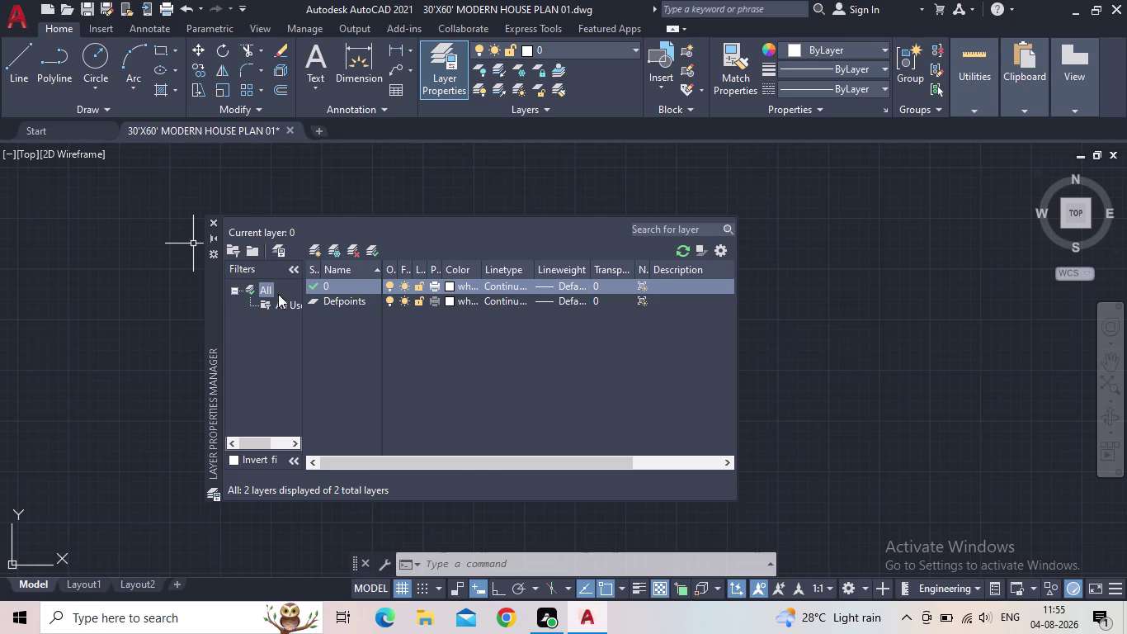
Create new layers named FLOOR and DIM.
click(312, 252)
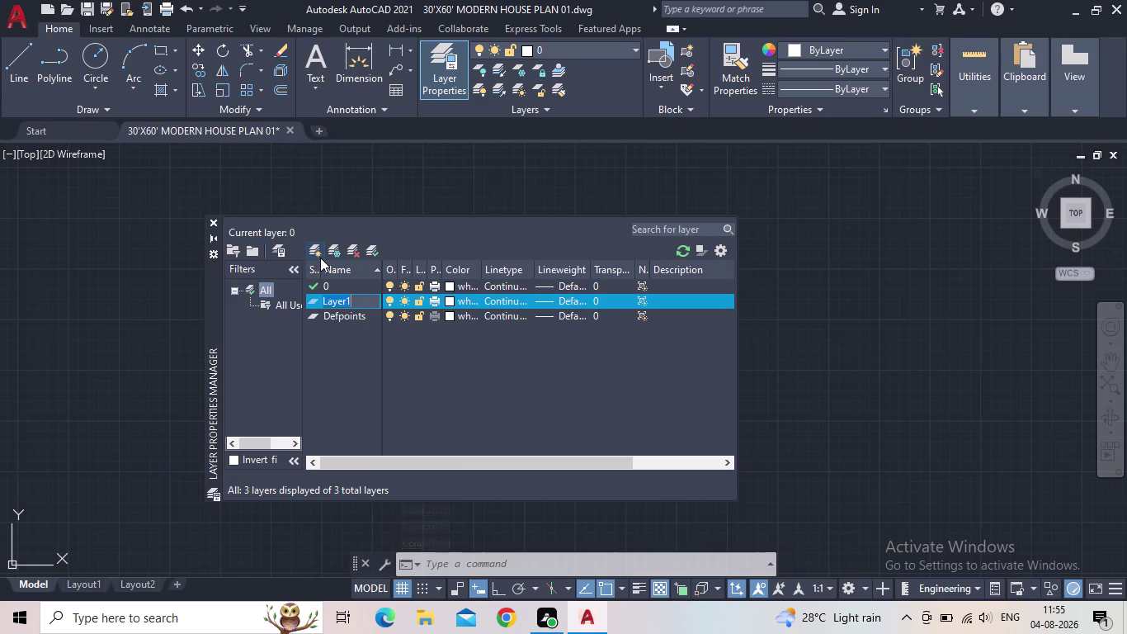
text(F)
text(LOOT)
key(BackSpace)
key(r)
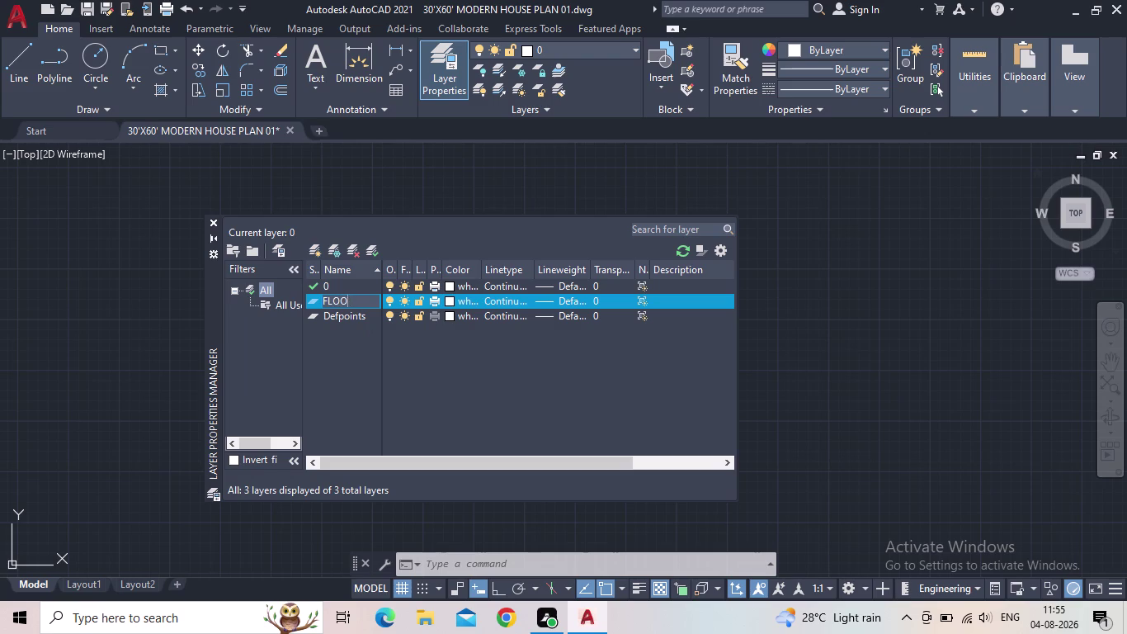
key(Return)
scroll(up, 3)
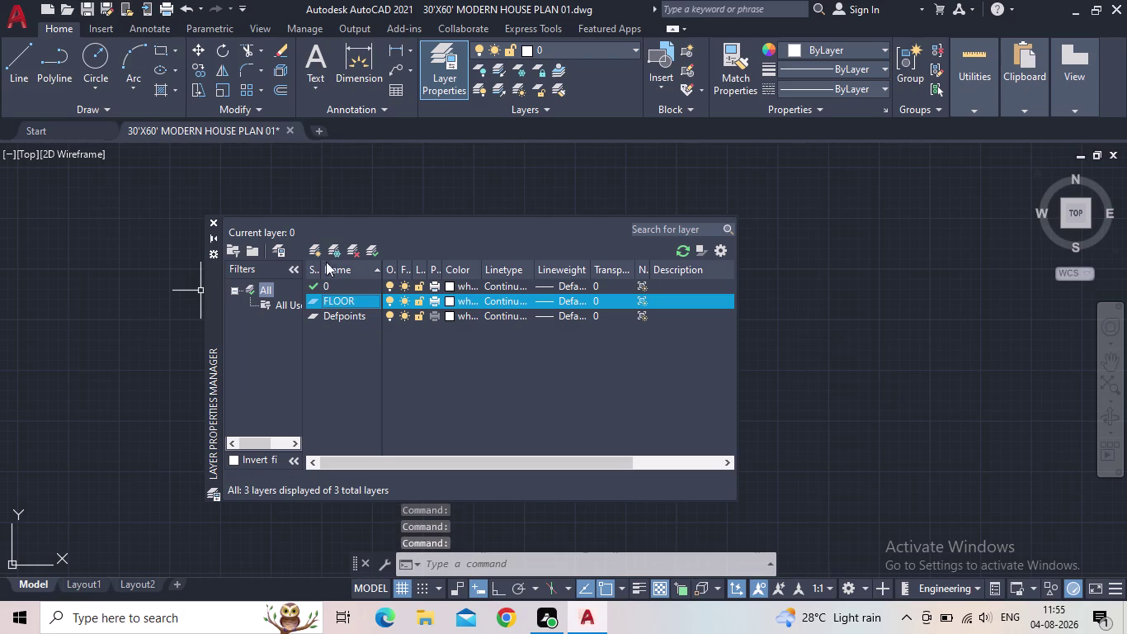
click(319, 248)
text(DIM)
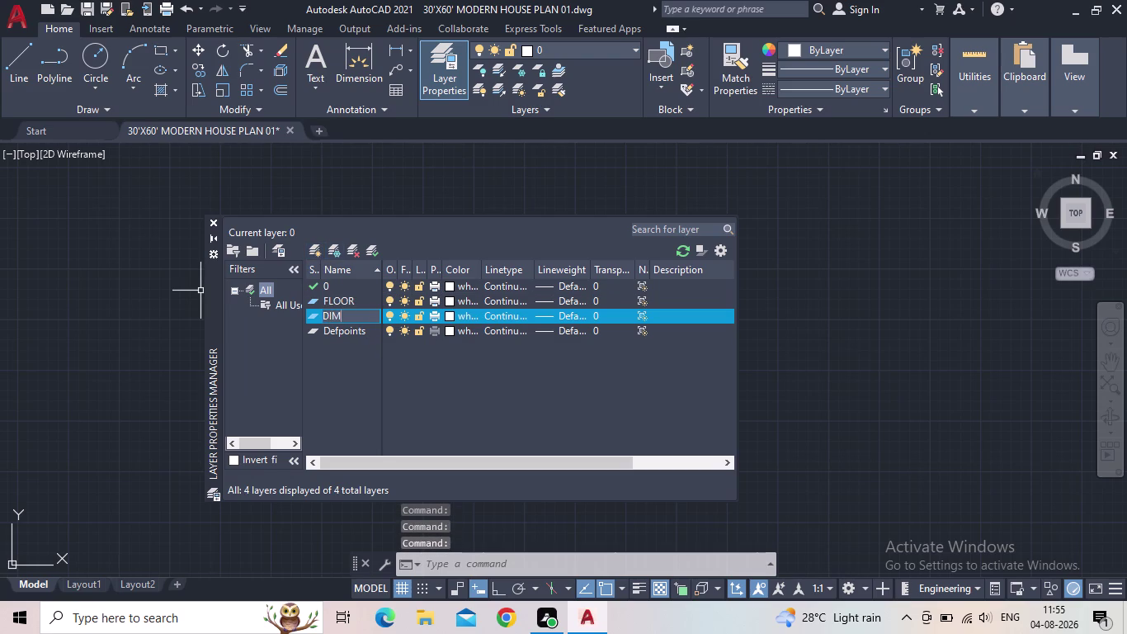
key(Return)
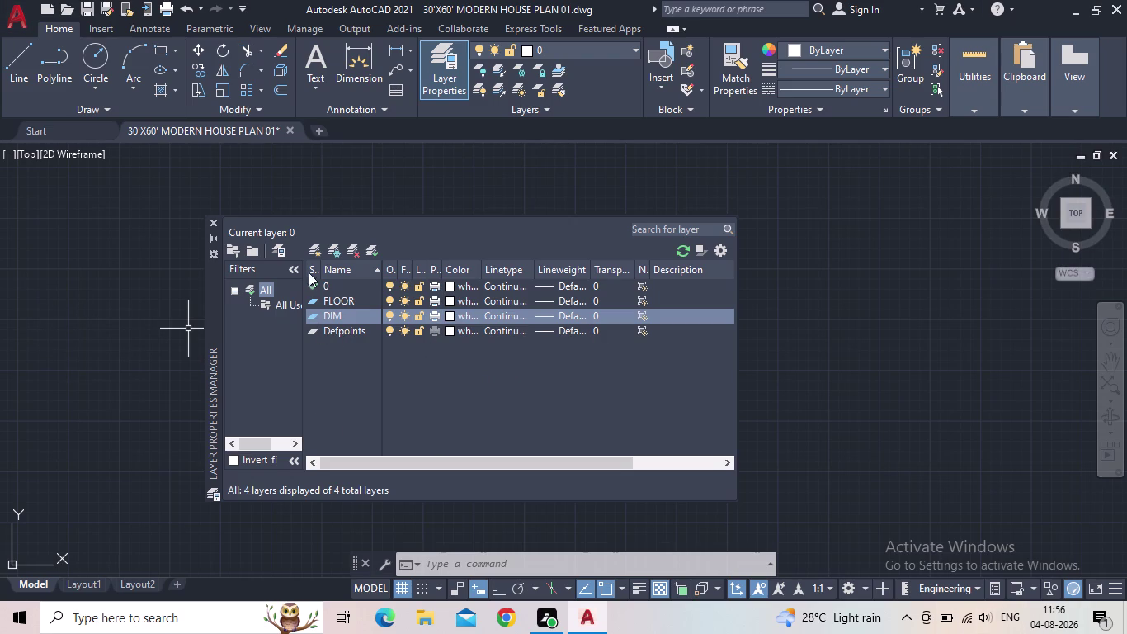
Add the DOOR and WINDOW layers.
click(311, 244)
text(D)
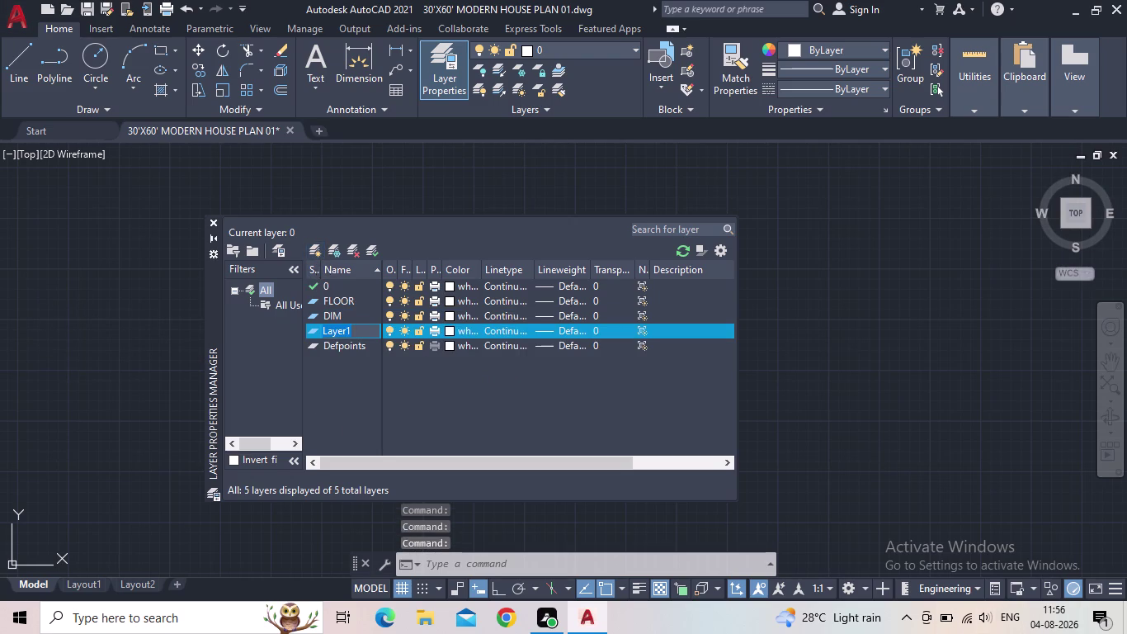
text(OOR)
key(Return)
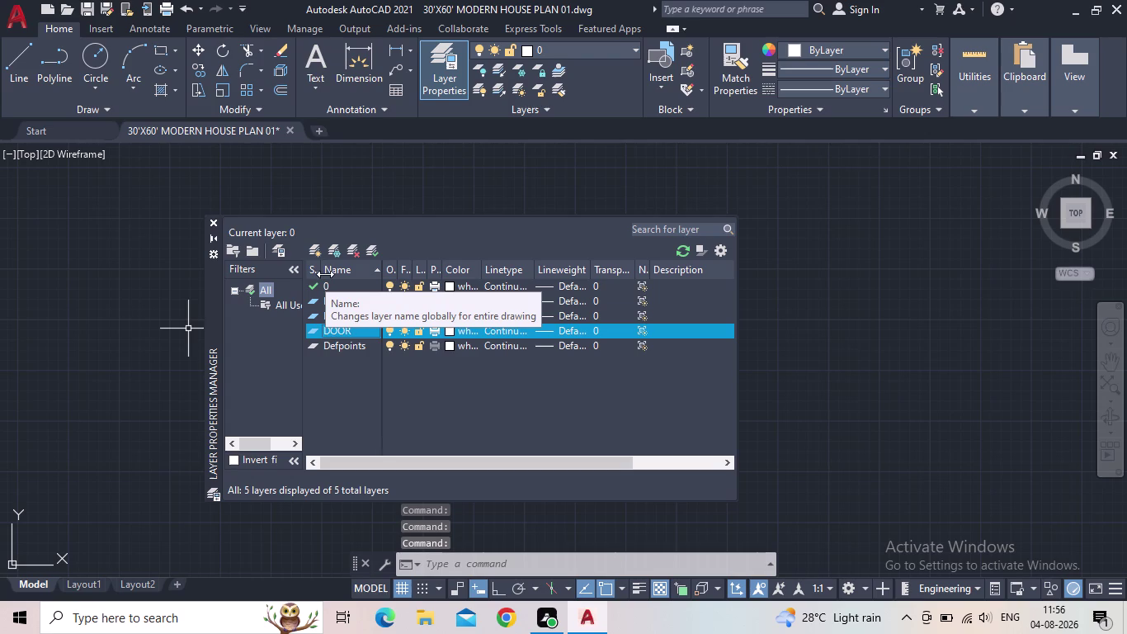
click(316, 254)
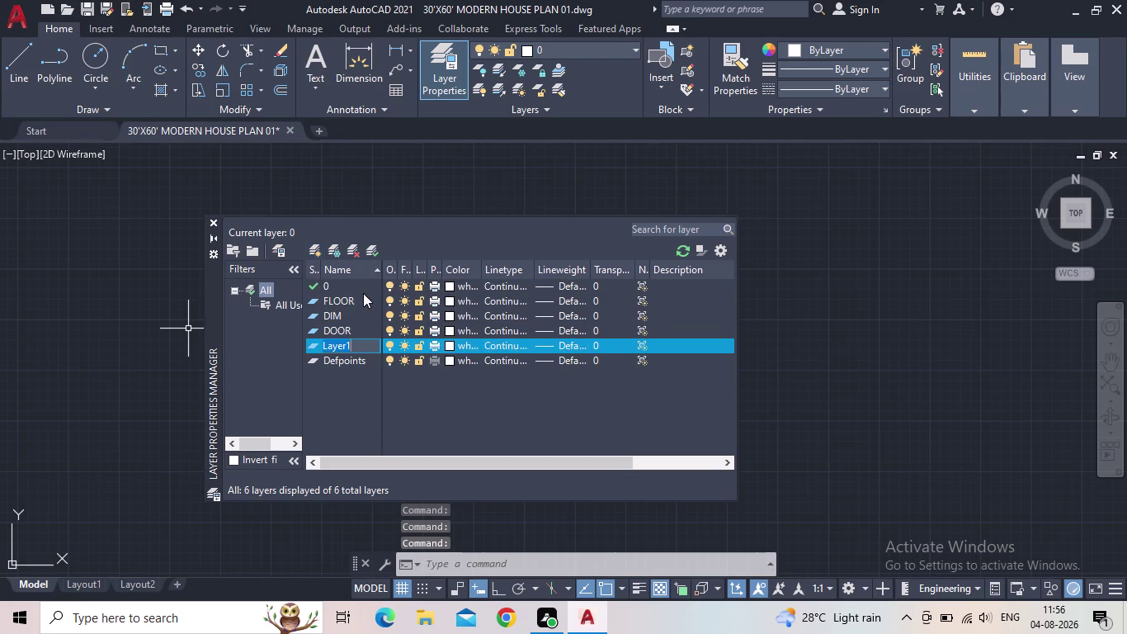
text(WI)
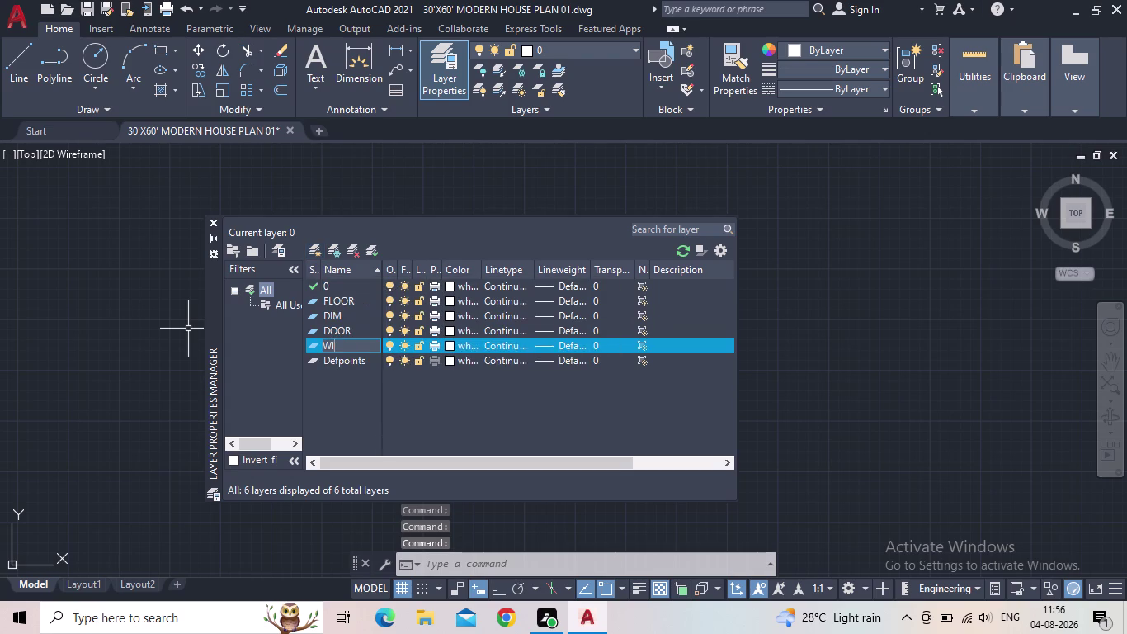
text(NDOW)
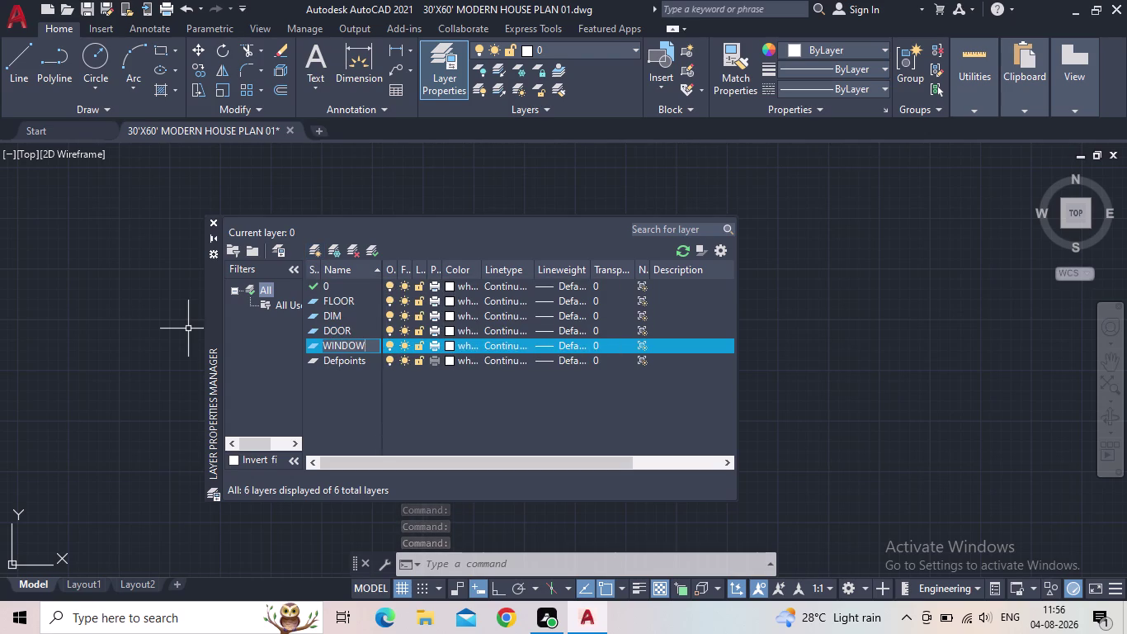
key(Return)
Add the FURNITURES and CAR layers.
click(317, 251)
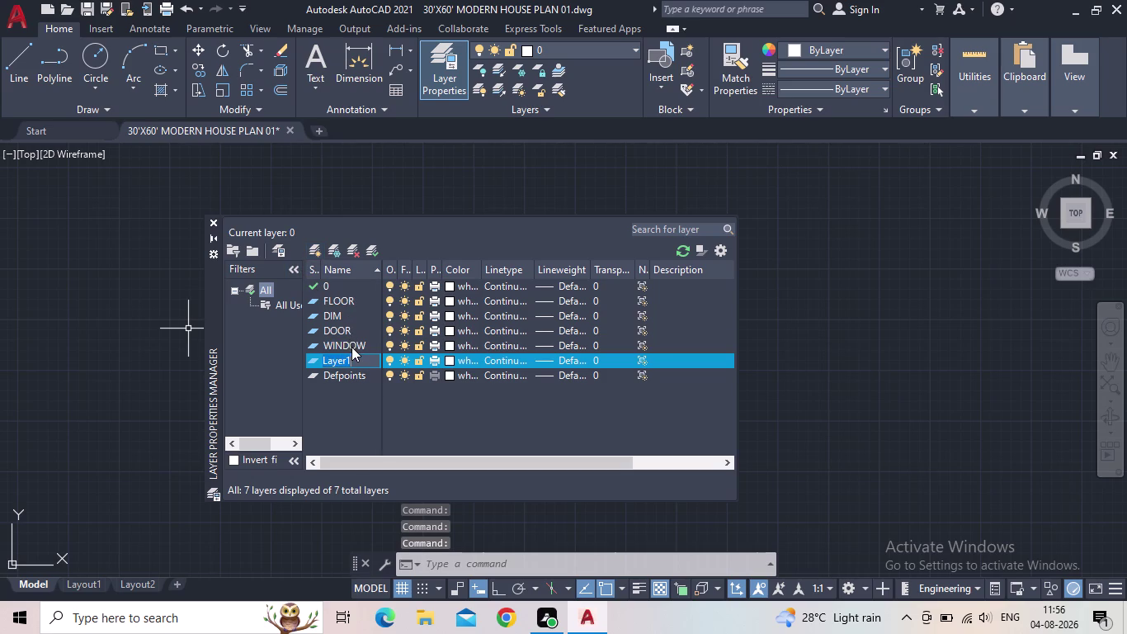
text(FUR)
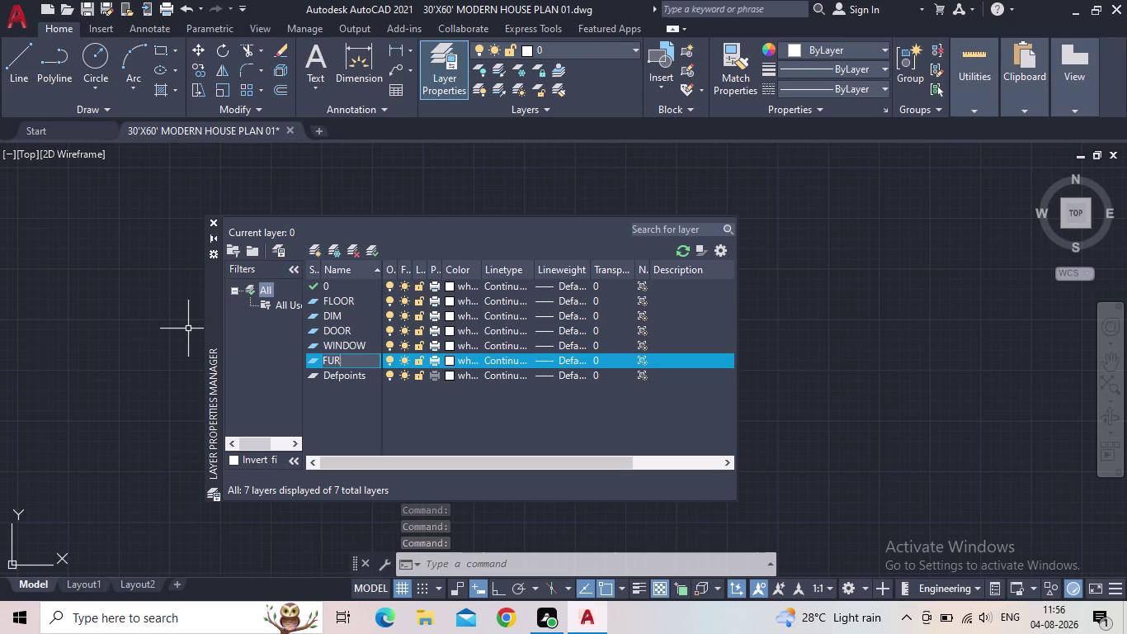
text(NITURES)
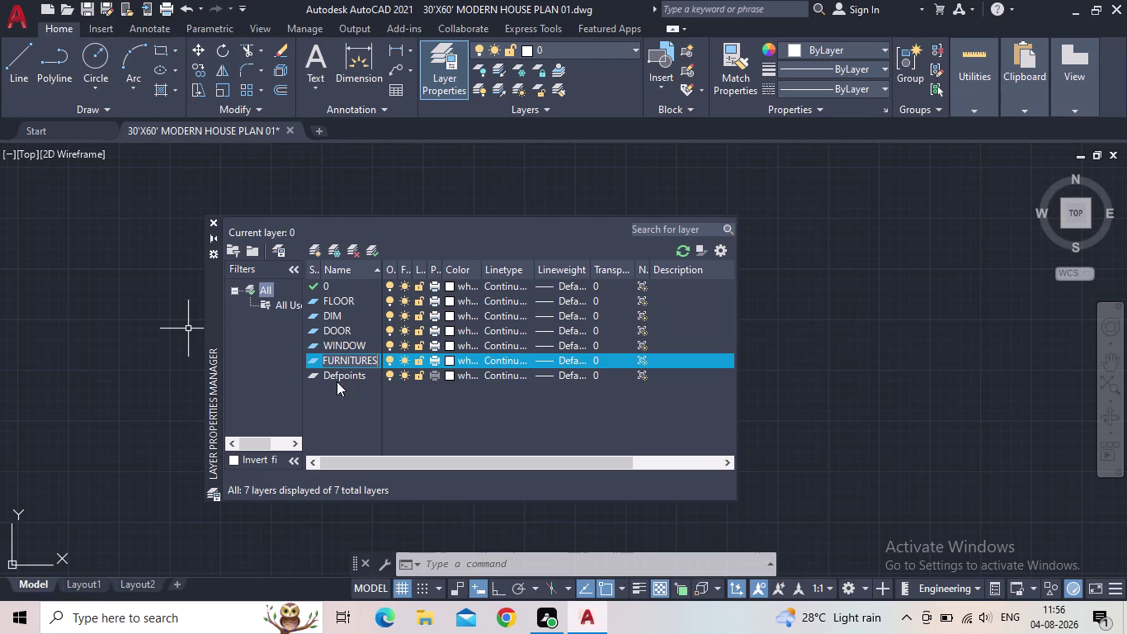
key(Return)
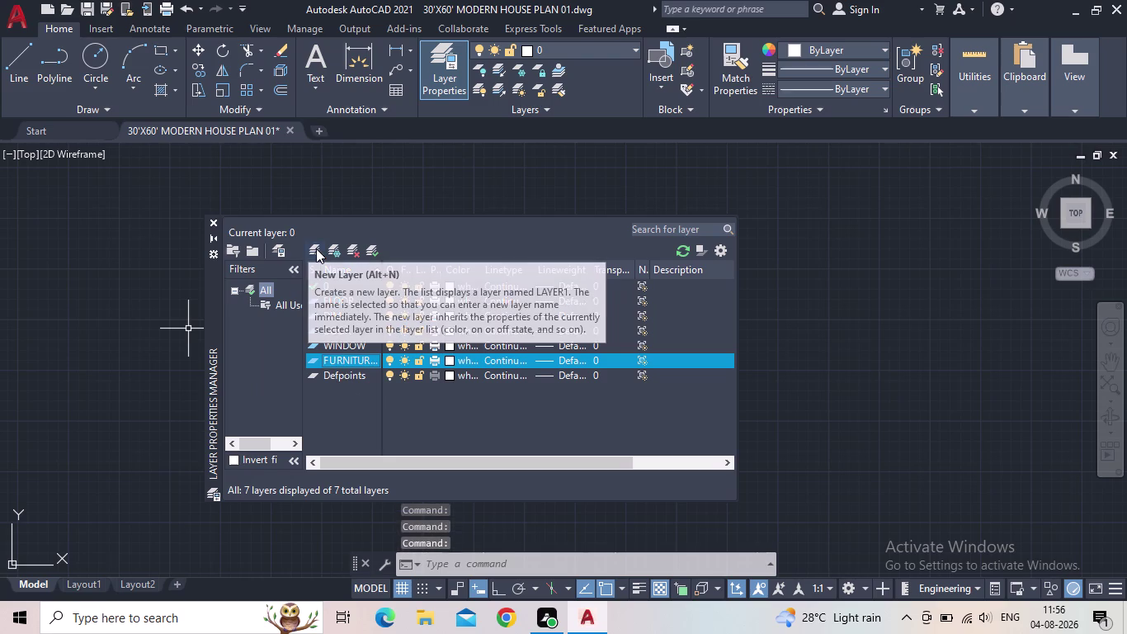
click(316, 248)
text(CAR)
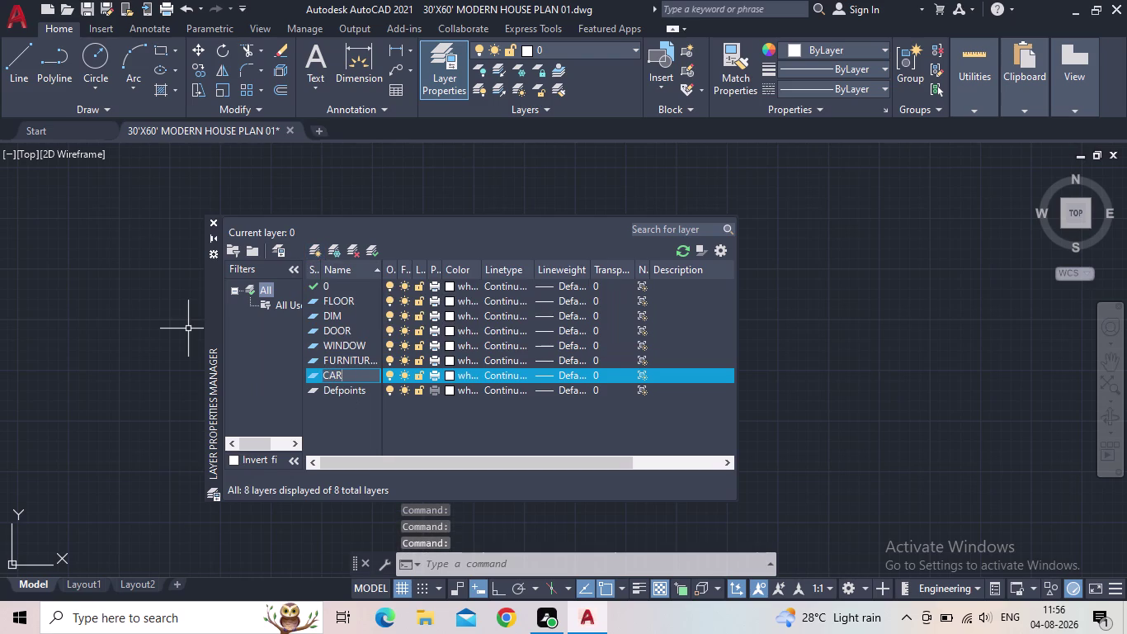
key(Return)
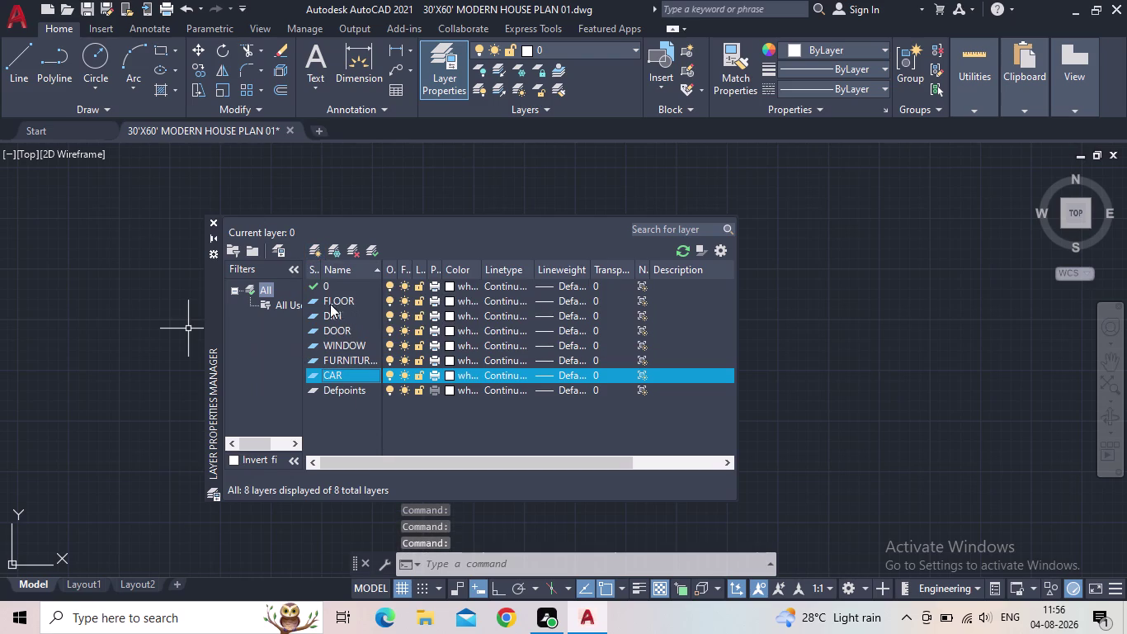
Colour the DIM layer cyan, DOOR green and WINDOW magenta.
click(452, 315)
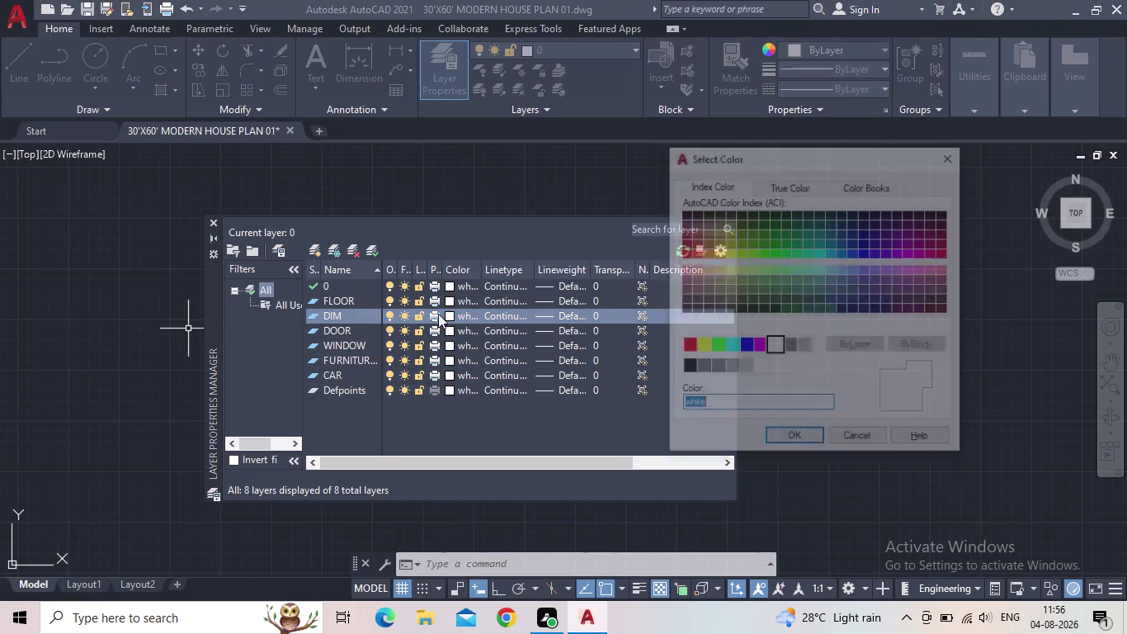
click(731, 346)
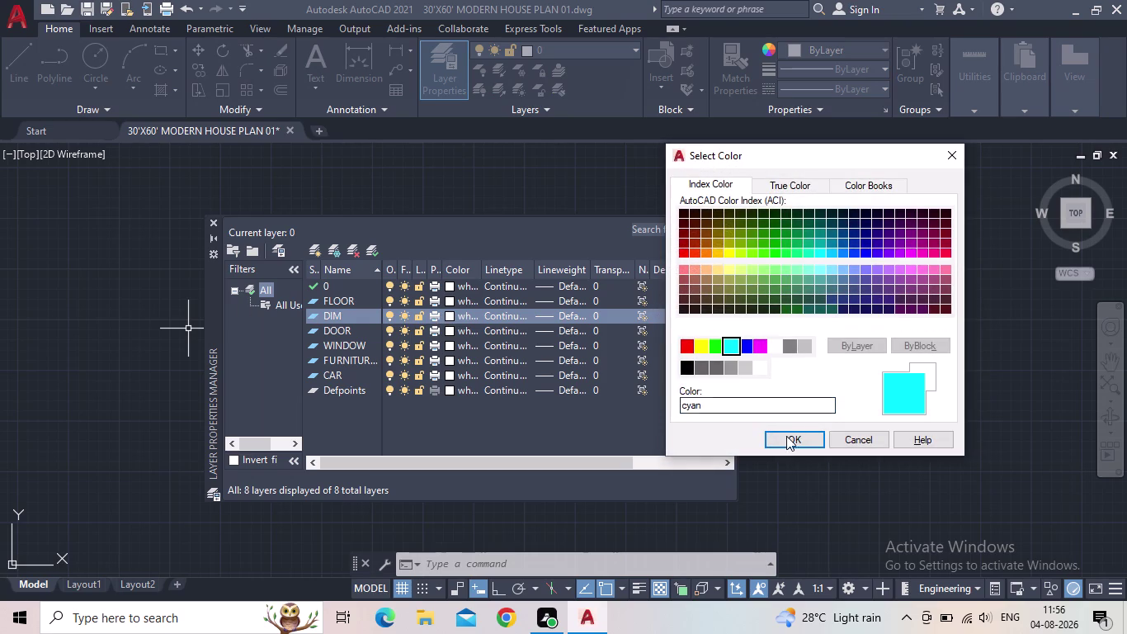
click(786, 438)
click(447, 330)
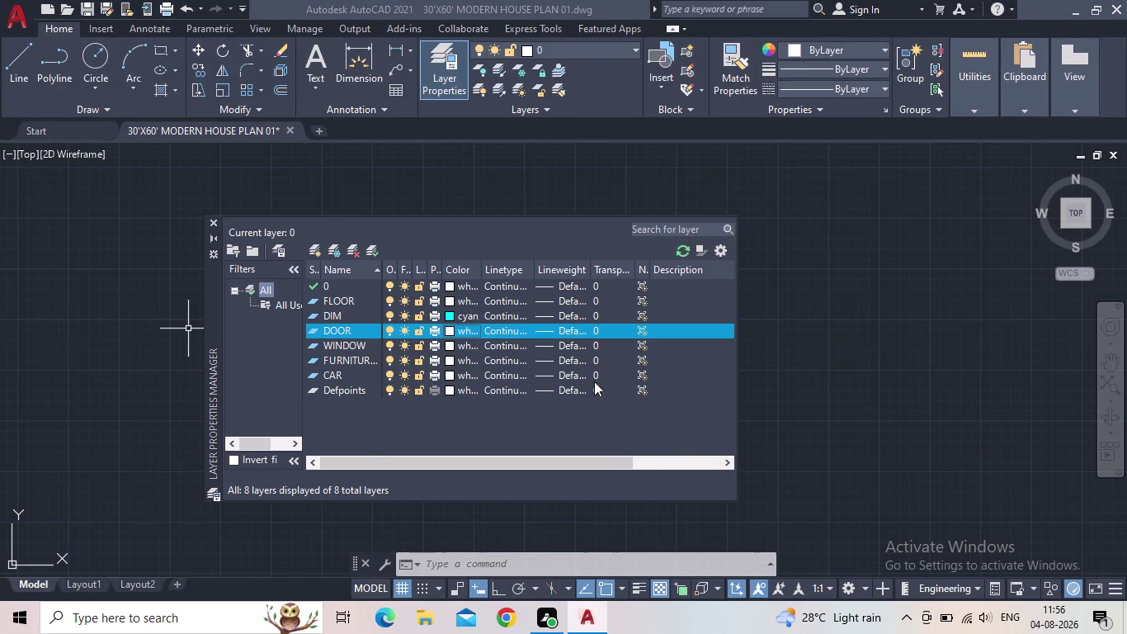
click(716, 348)
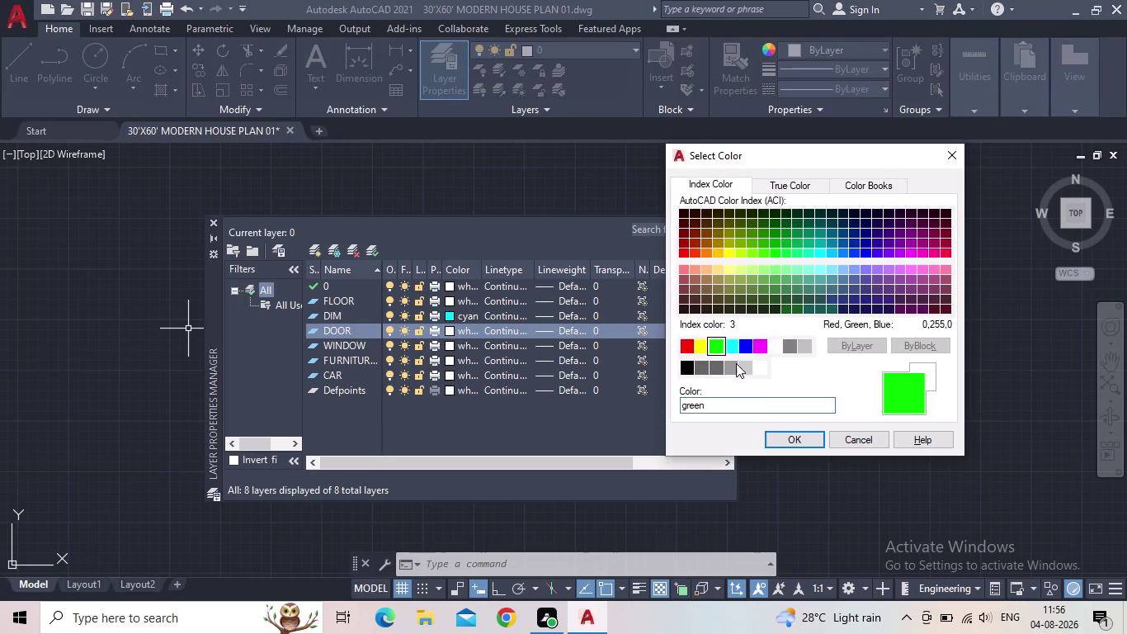
click(787, 430)
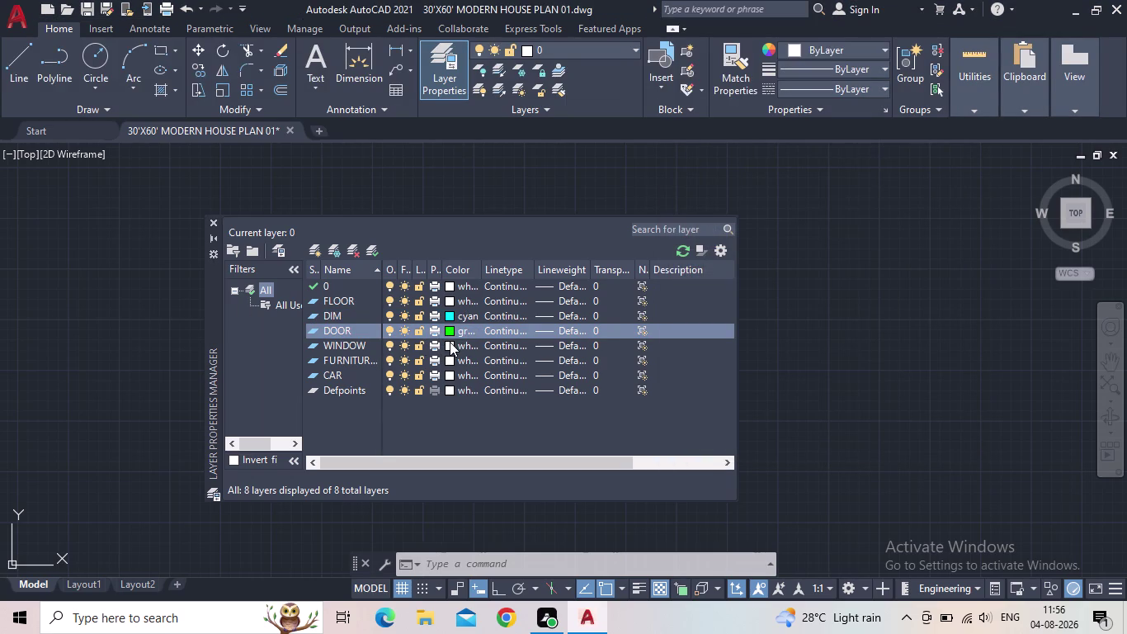
click(450, 342)
click(759, 346)
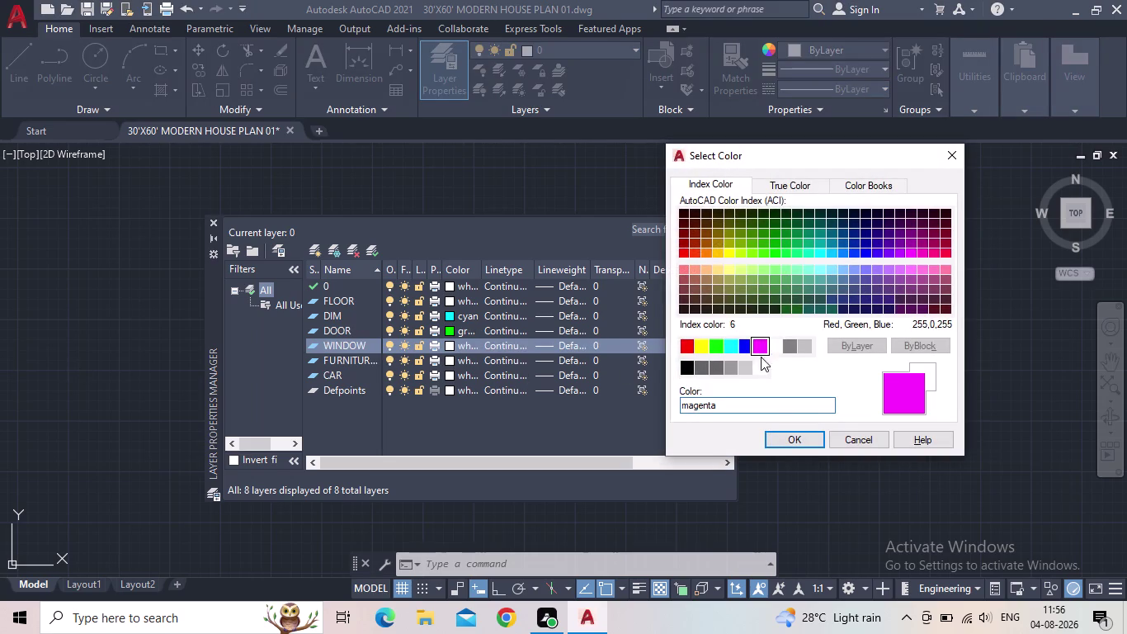
click(786, 436)
Colour FURNITURES orange (30) and CAR yellow-green (60).
click(450, 357)
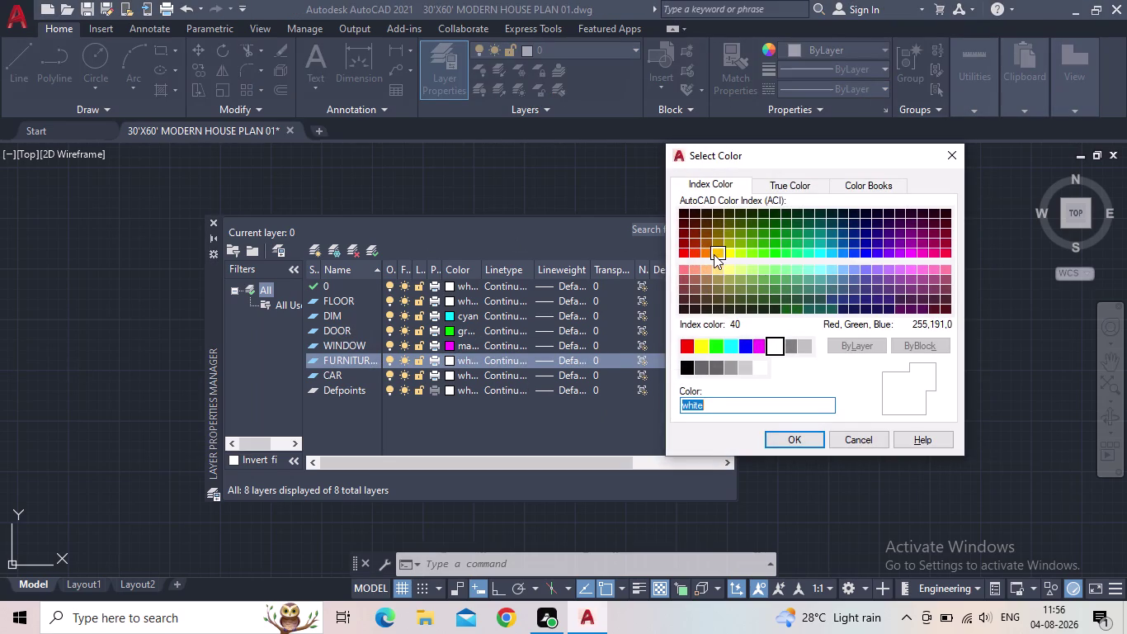
click(706, 252)
click(784, 437)
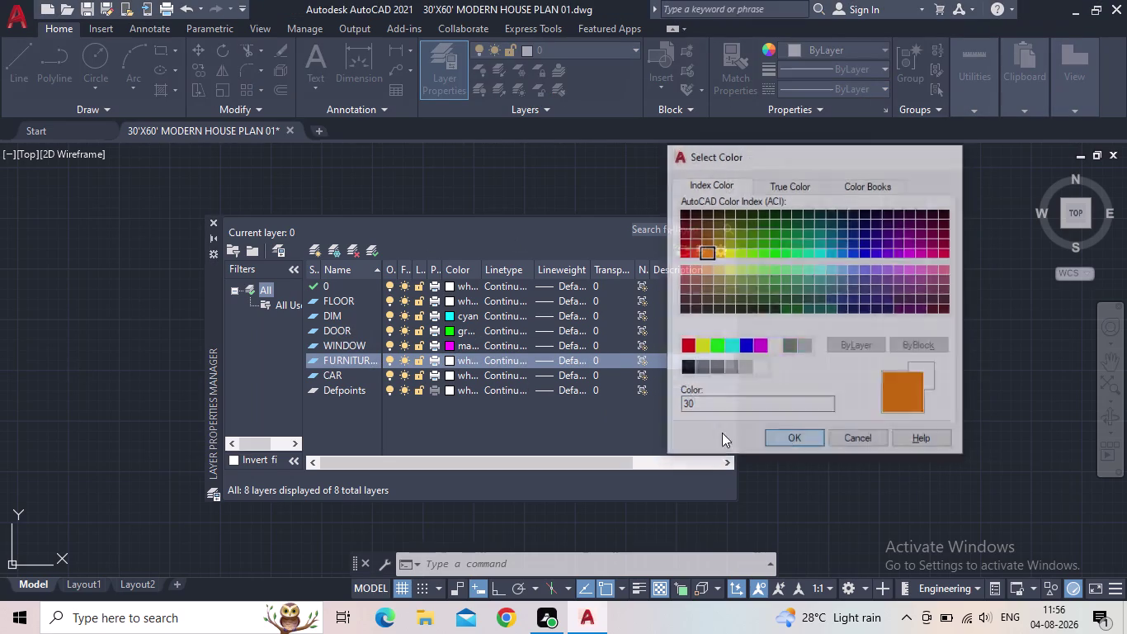
click(447, 372)
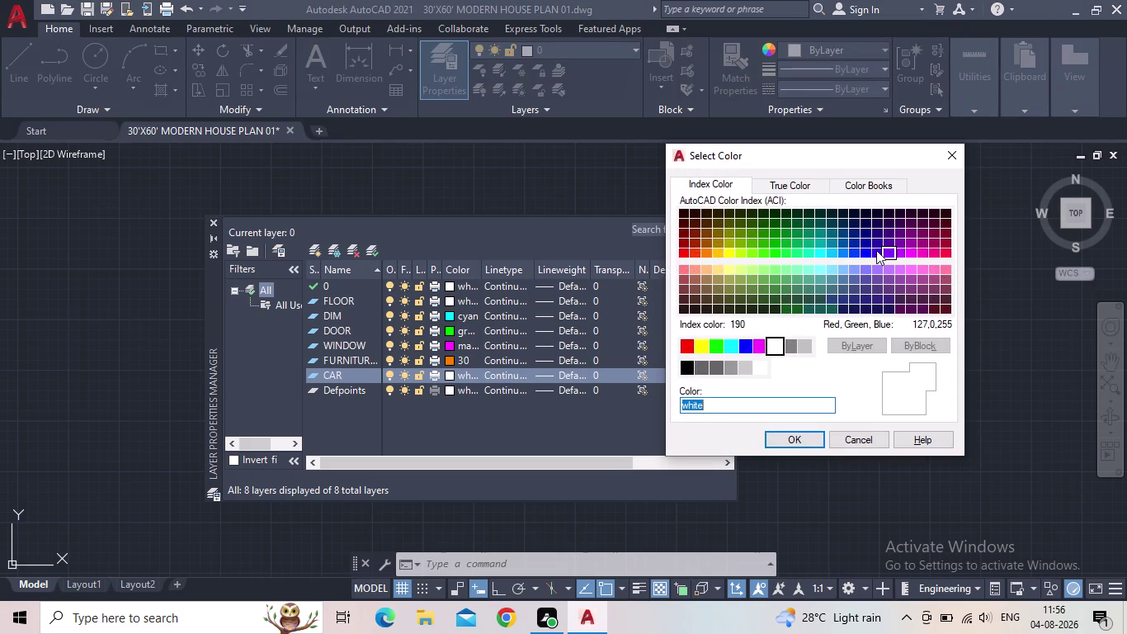
click(738, 250)
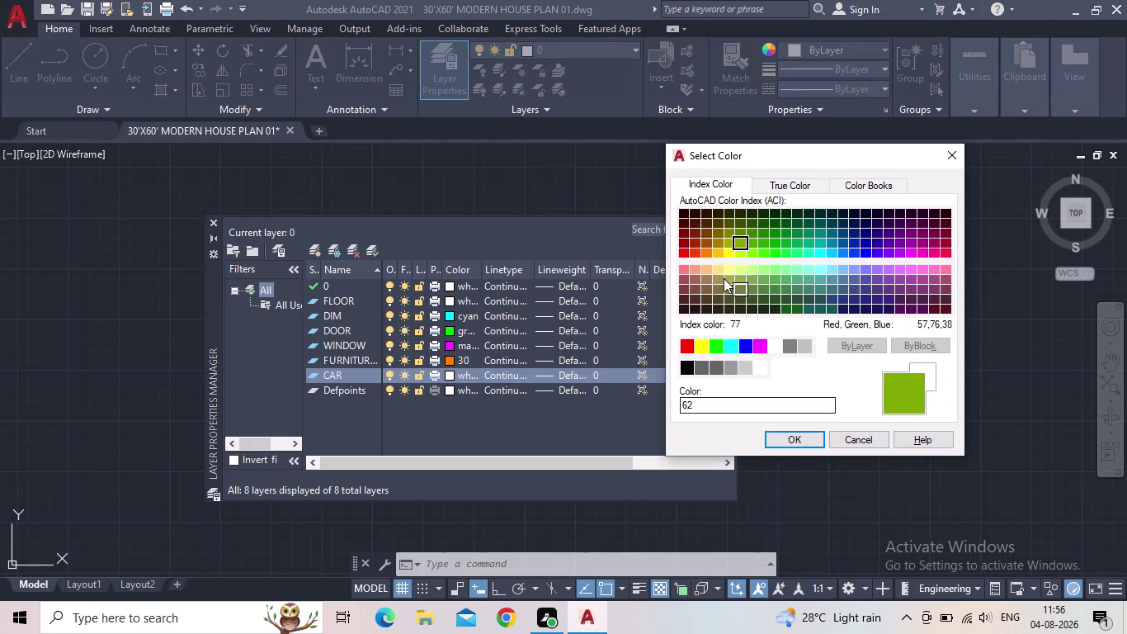
click(738, 253)
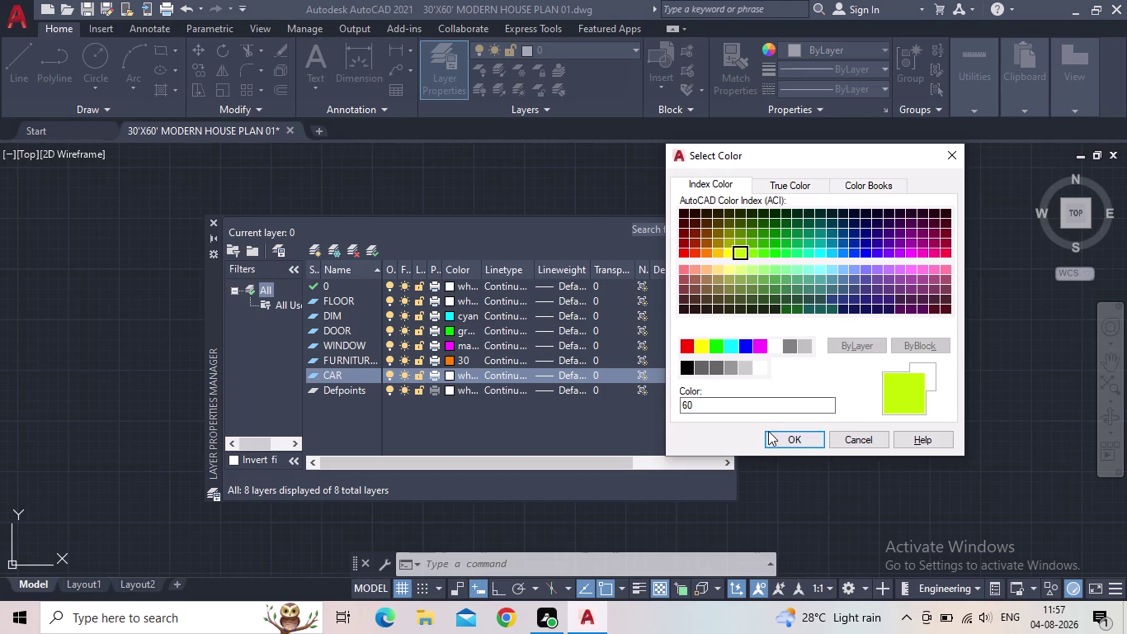
click(780, 438)
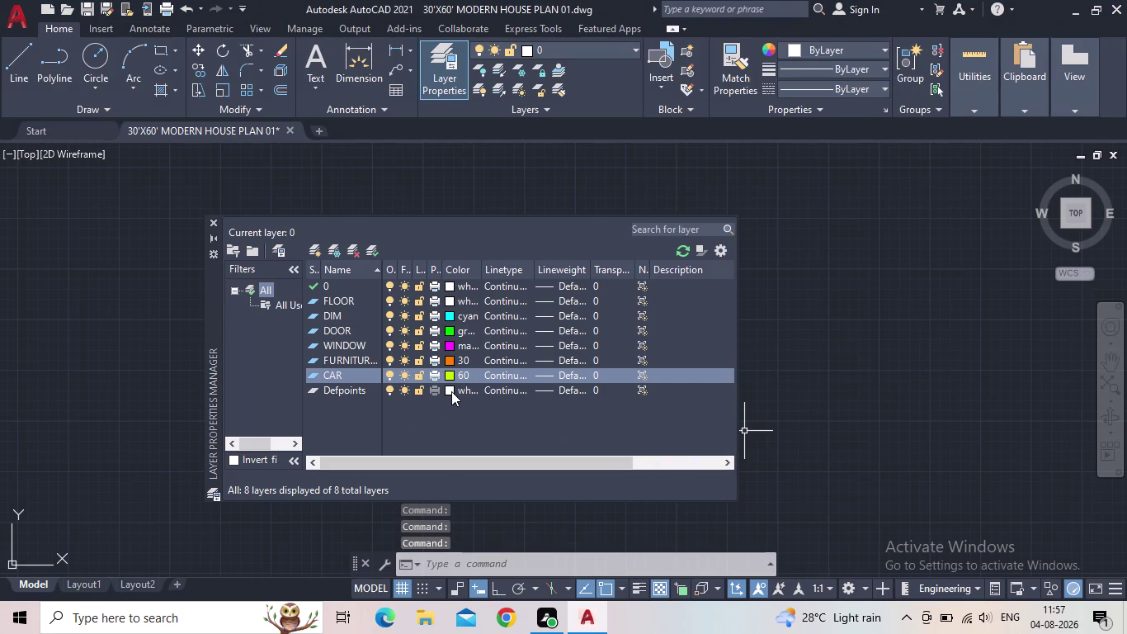
Make FLOOR the current layer.
click(309, 301)
click(314, 299)
double_click(311, 301)
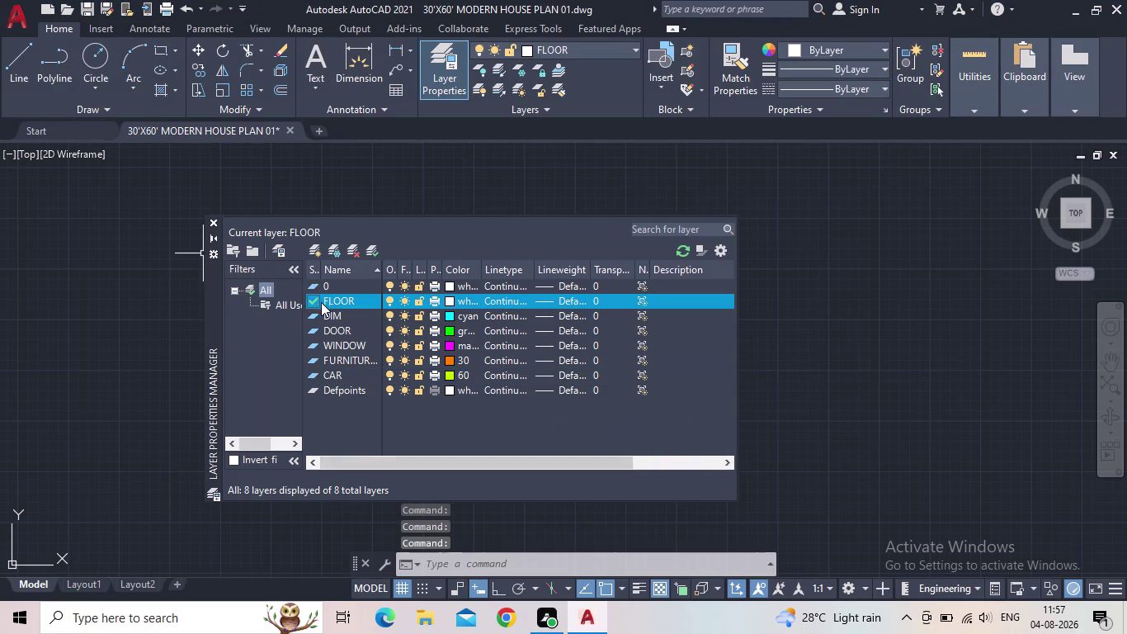
Close the layer manager, check the layer list and clear the selection.
click(211, 222)
scroll(down, 3)
drag(609, 389, 560, 362)
click(345, 227)
click(556, 44)
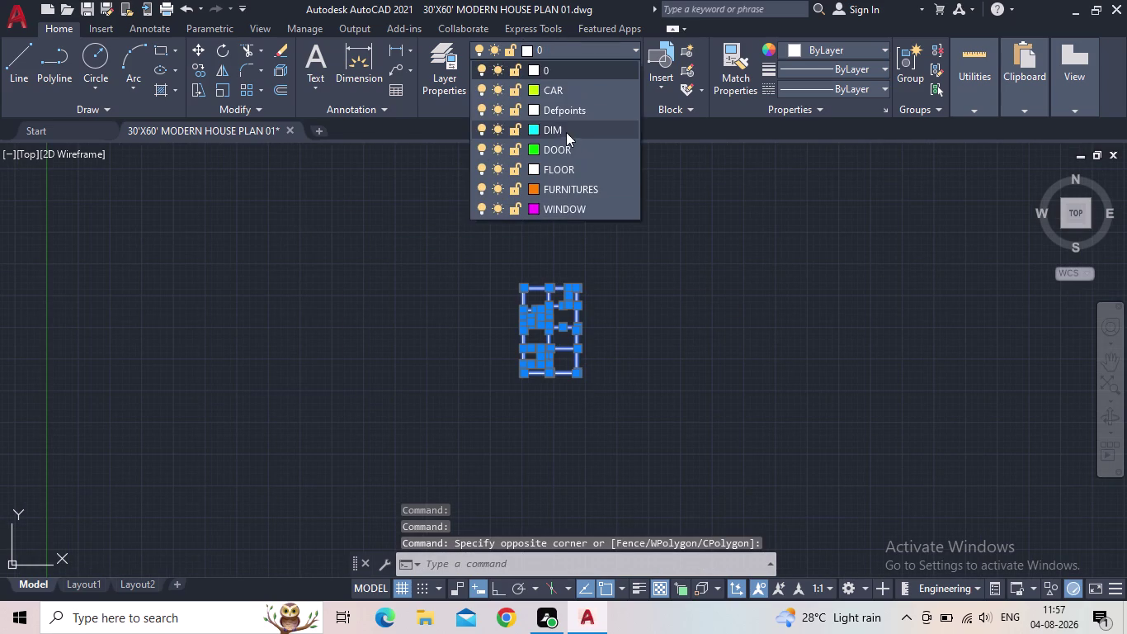
click(563, 168)
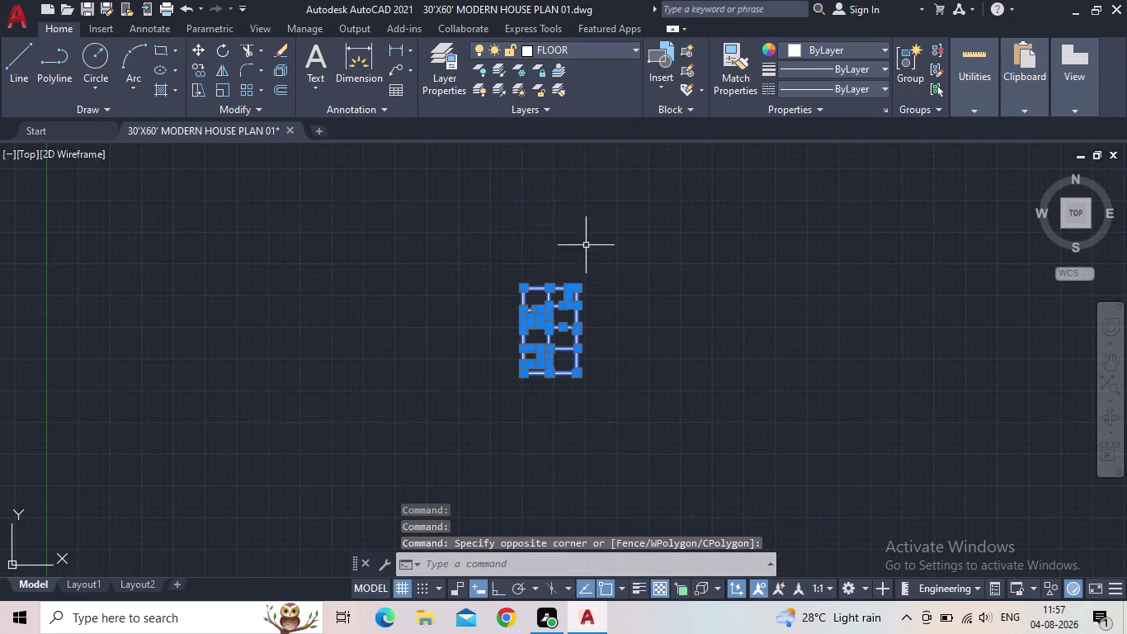
key(Escape)
Zoom in and pan so the enlarged house plan is centered.
scroll(up, 3)
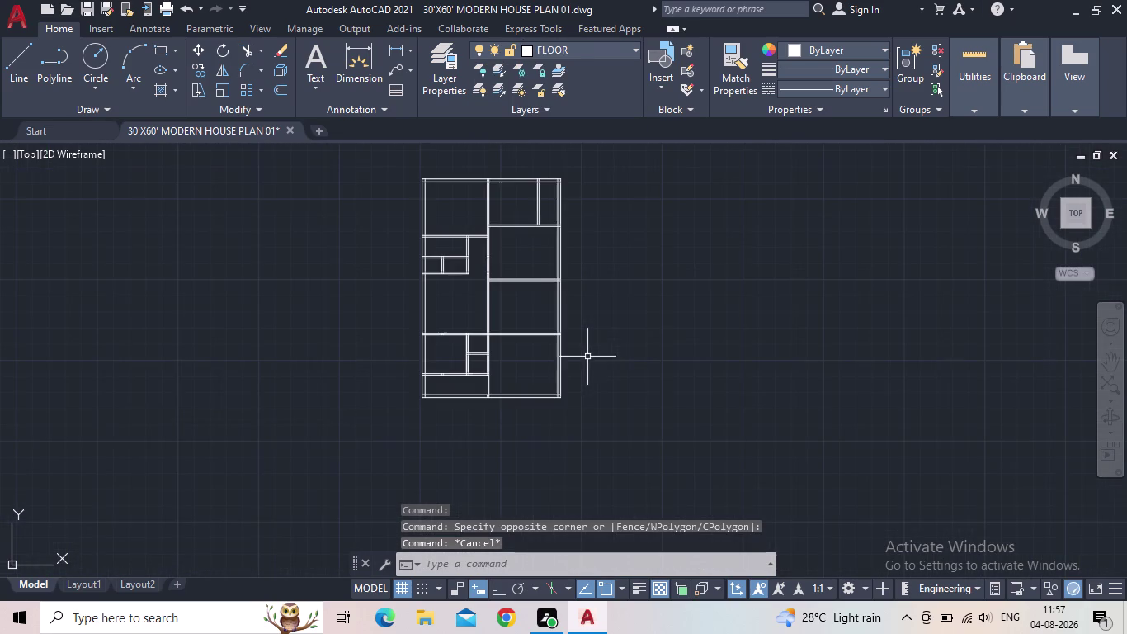
middle_drag(649, 324, 588, 340)
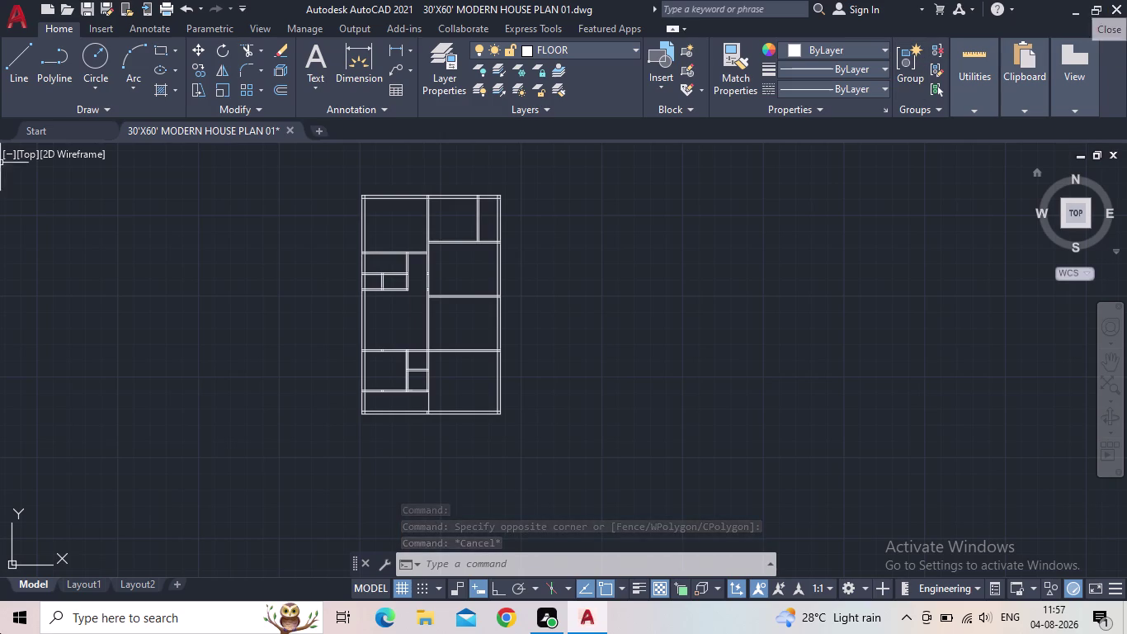
middle_drag(499, 276, 500, 353)
scroll(up, 3)
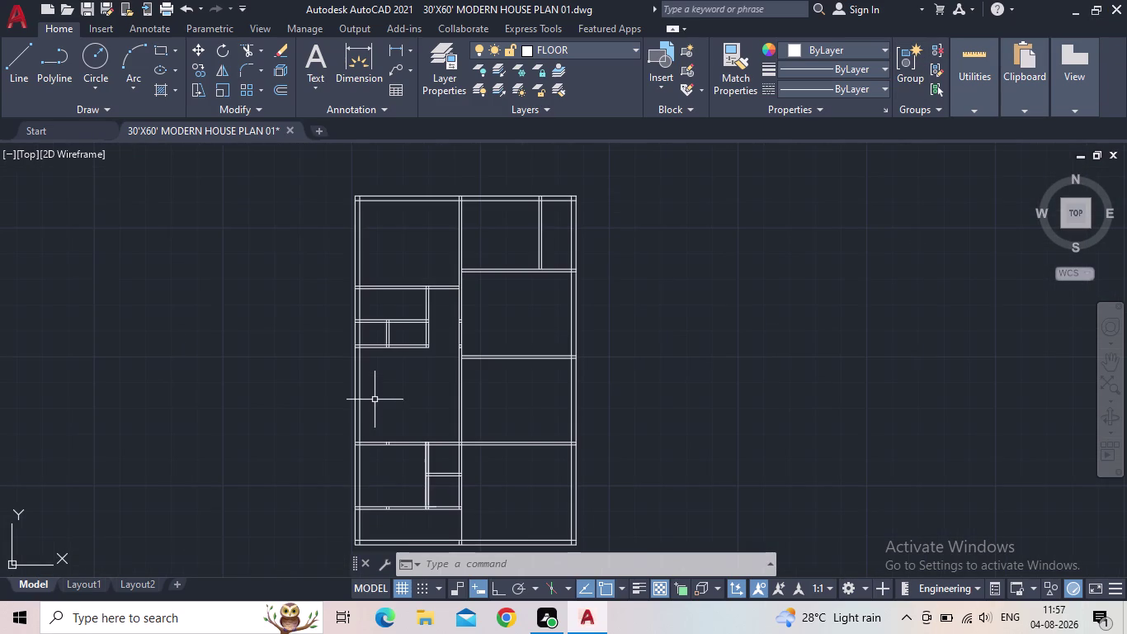
middle_drag(390, 391, 449, 391)
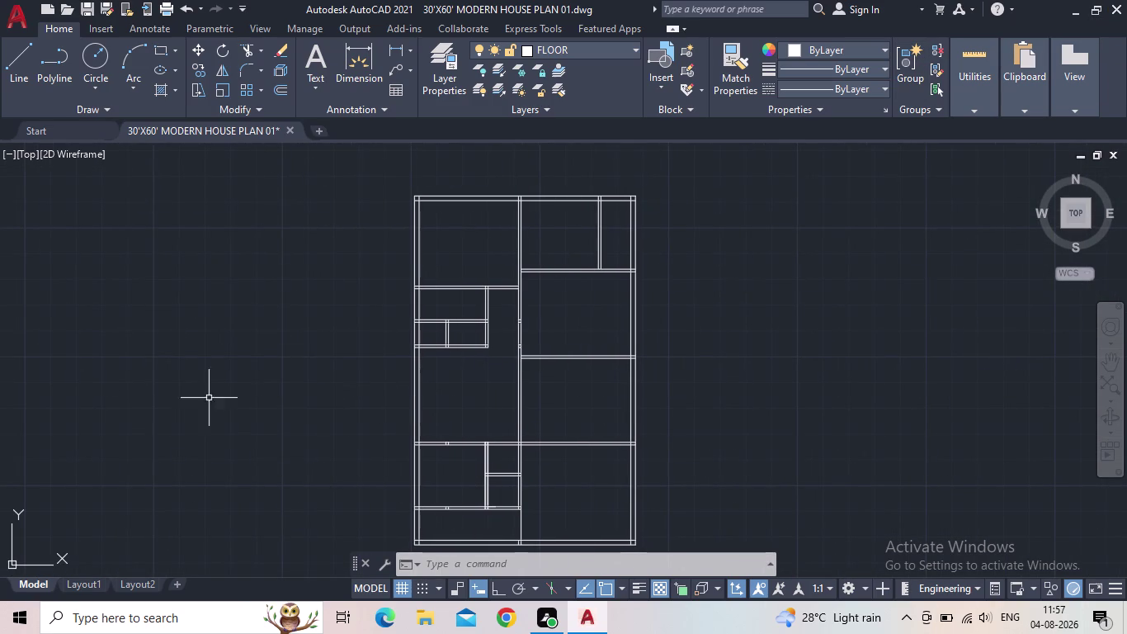
Draw a 5" by 3' door rectangle left of the plan using REC dimensions.
key(r)
key(e)
key(c)
key(space)
click(249, 347)
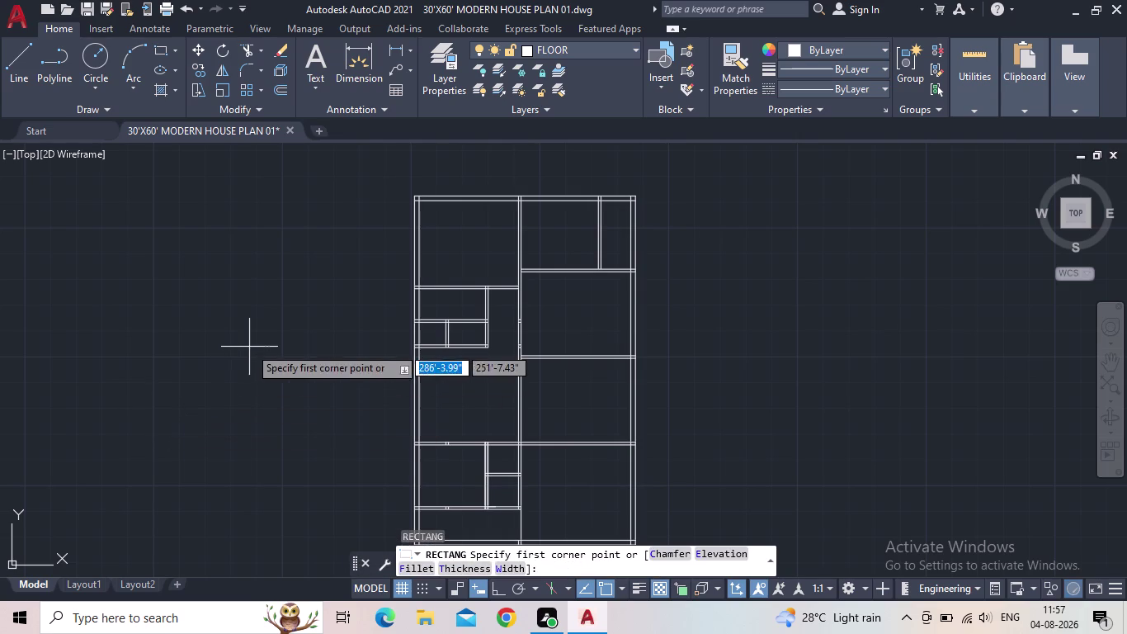
key(d)
key(Return)
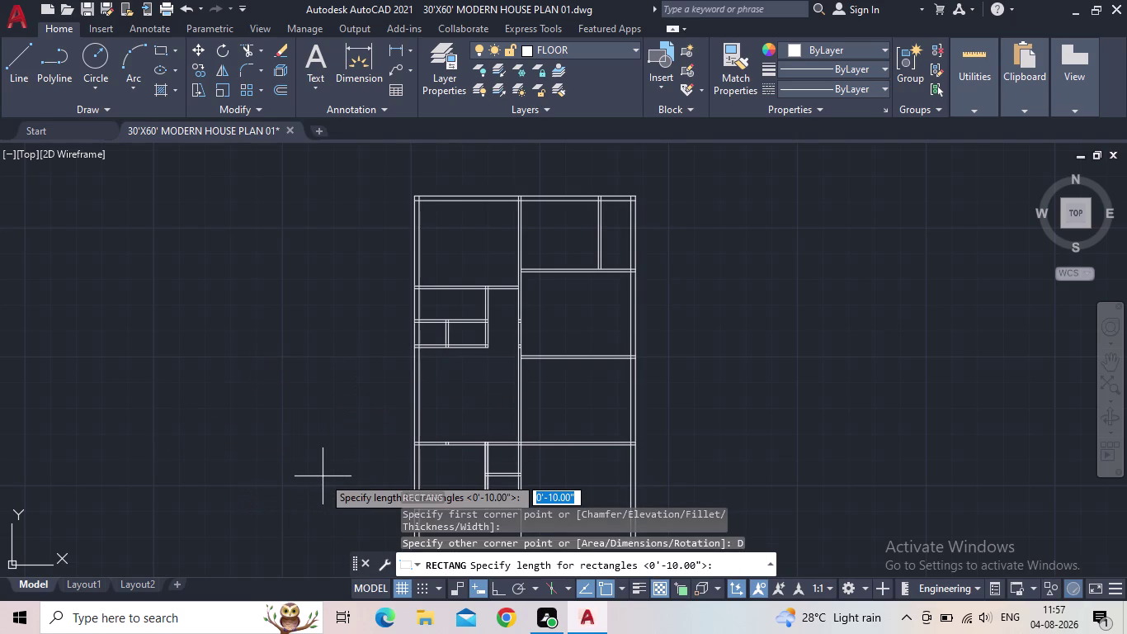
text(5")
key(Return)
text(3)
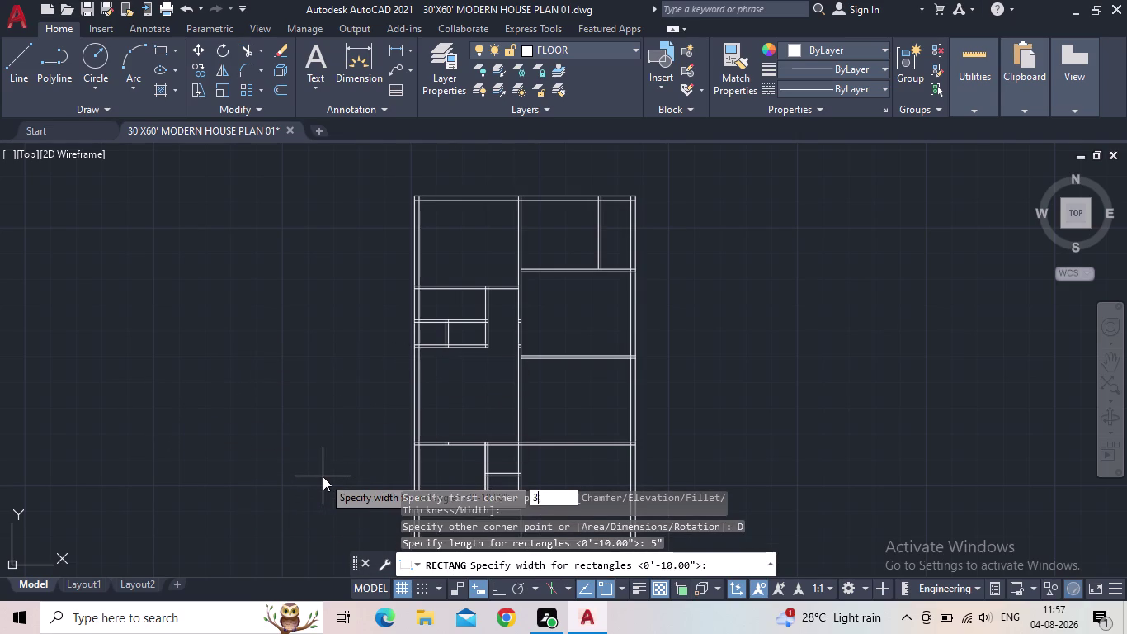
text(')
key(Return)
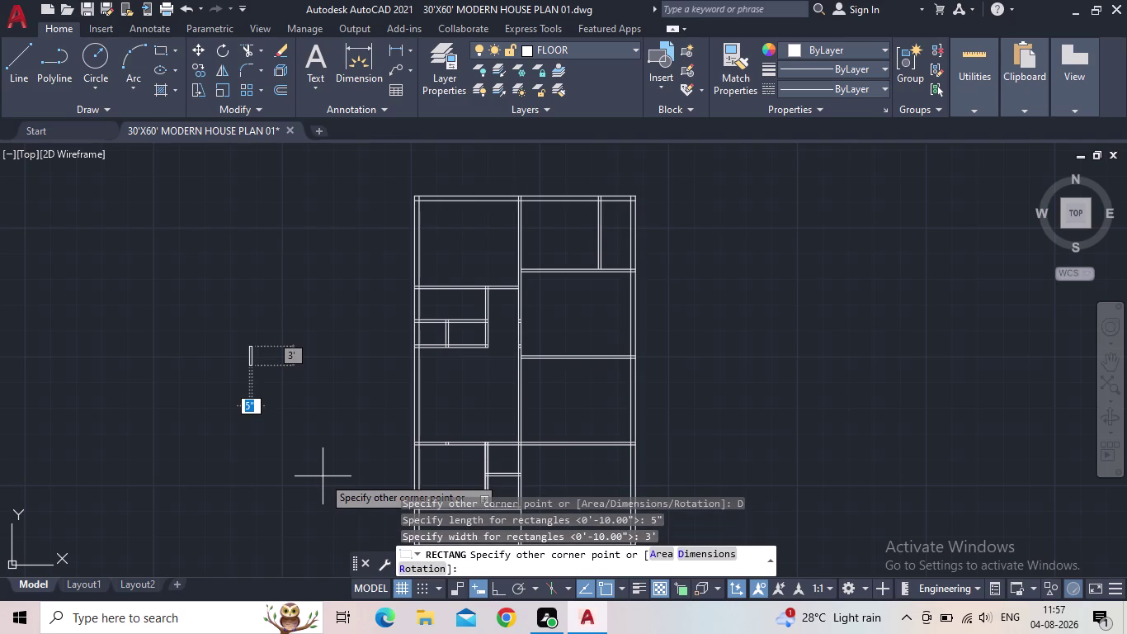
click(323, 476)
Zoom in and select the new door rectangle.
scroll(up, 3)
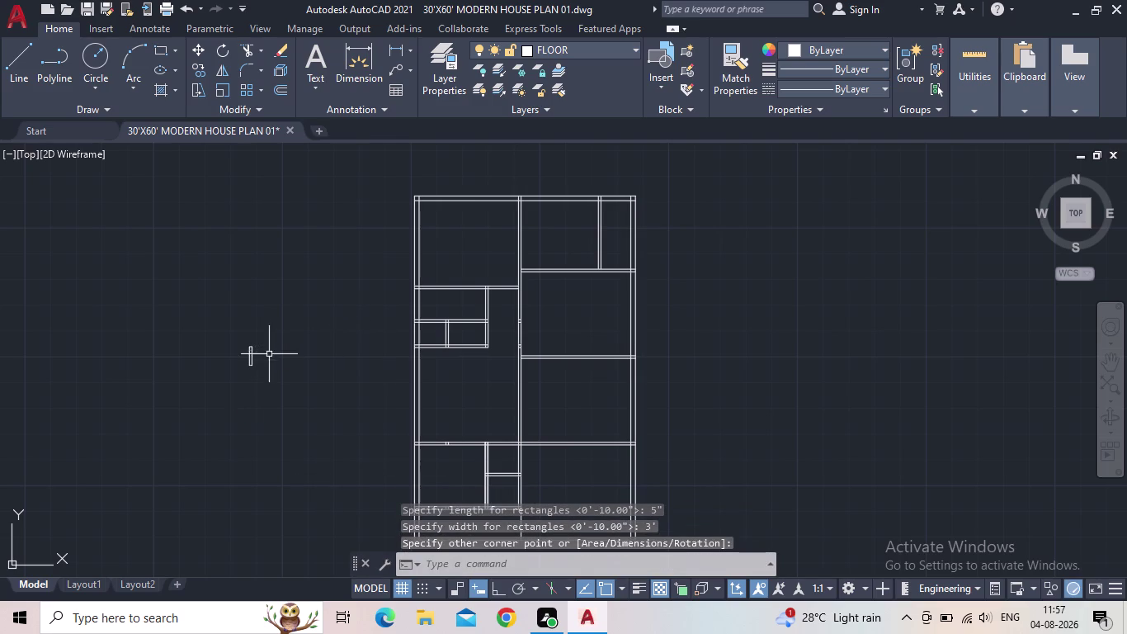
scroll(up, 3)
drag(287, 397, 254, 386)
click(114, 297)
Copy the door rectangle to a spot inside the floor plan.
key(c)
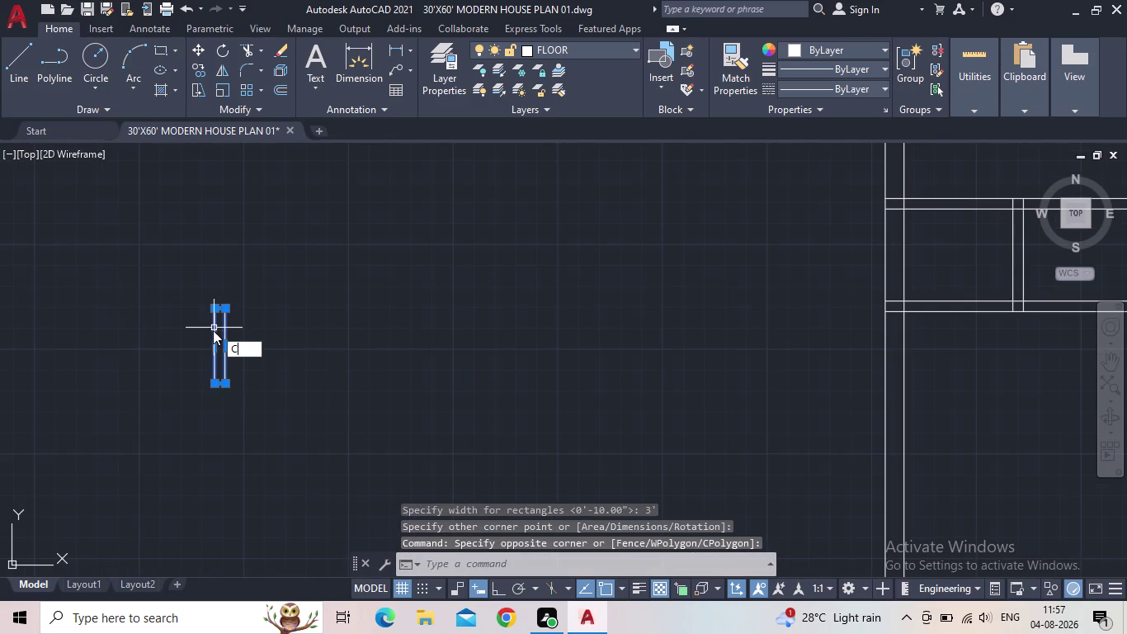
key(o)
key(Return)
drag(219, 387, 254, 387)
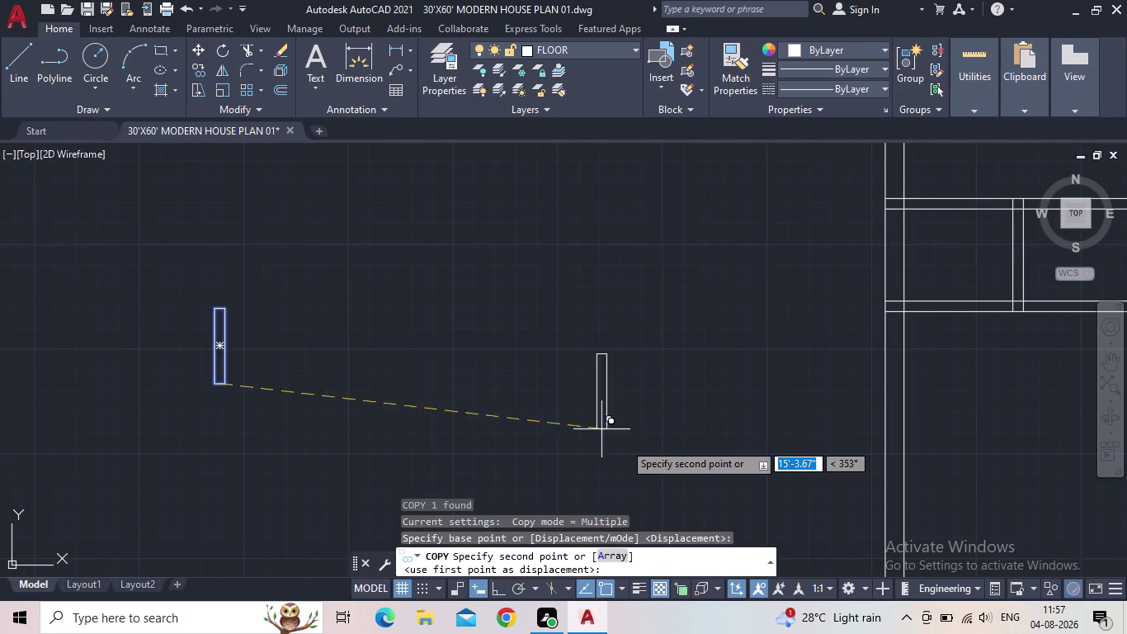
scroll(down, 3)
middle_drag(579, 428, 476, 376)
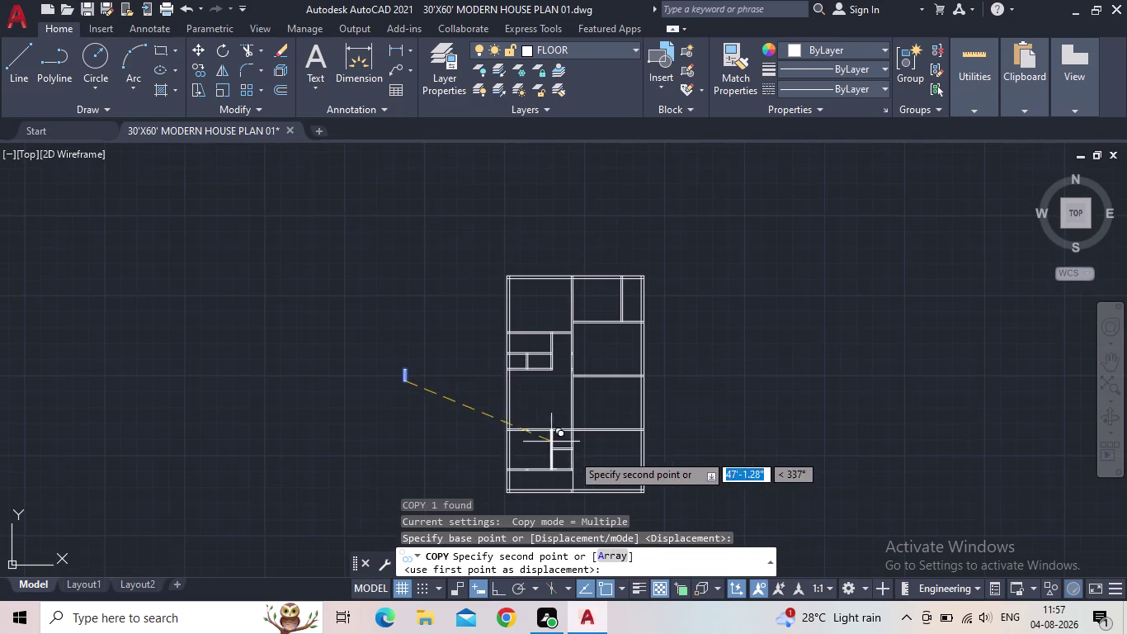
scroll(up, 3)
click(560, 396)
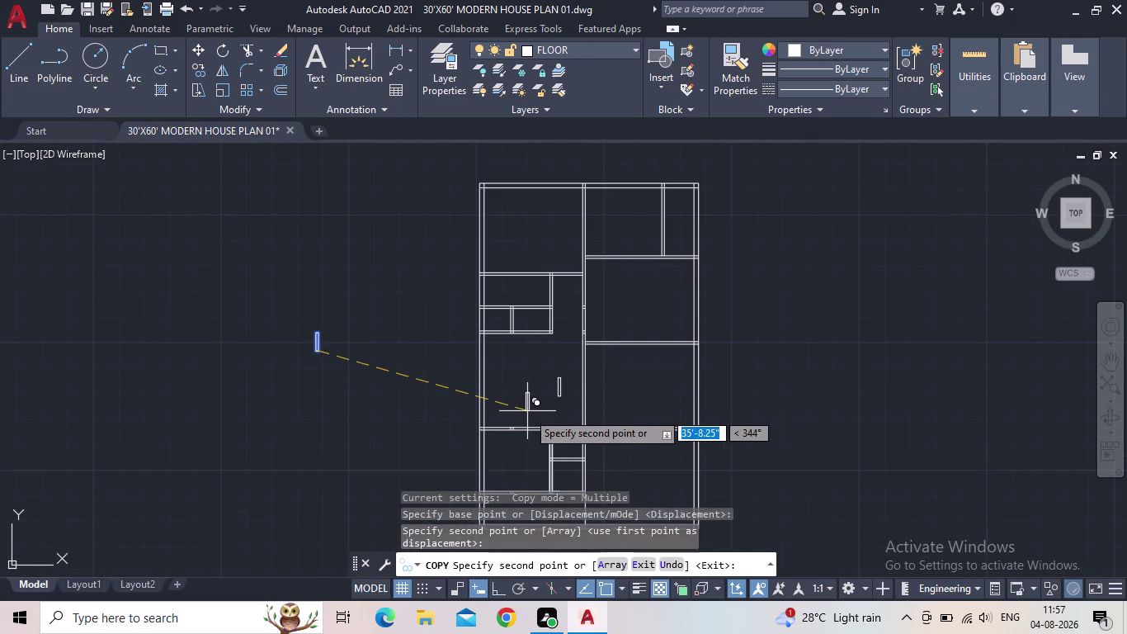
key(Escape)
Select the copied rectangle inside the plan and start rotating it.
drag(578, 411, 571, 405)
click(536, 374)
scroll(up, 3)
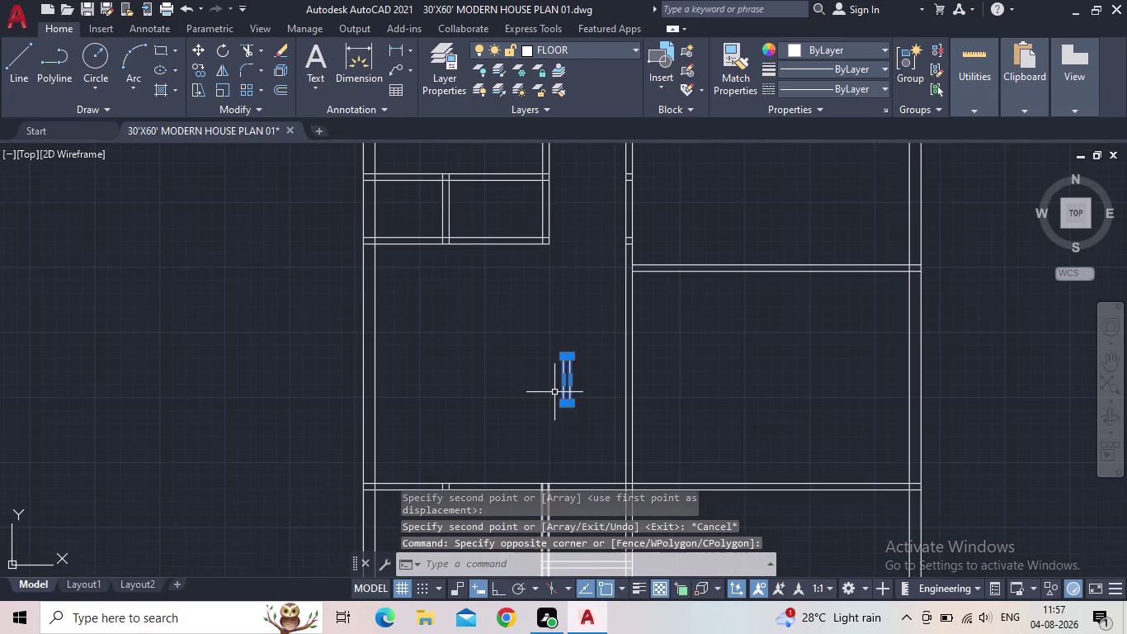
key(r)
key(o)
key(Return)
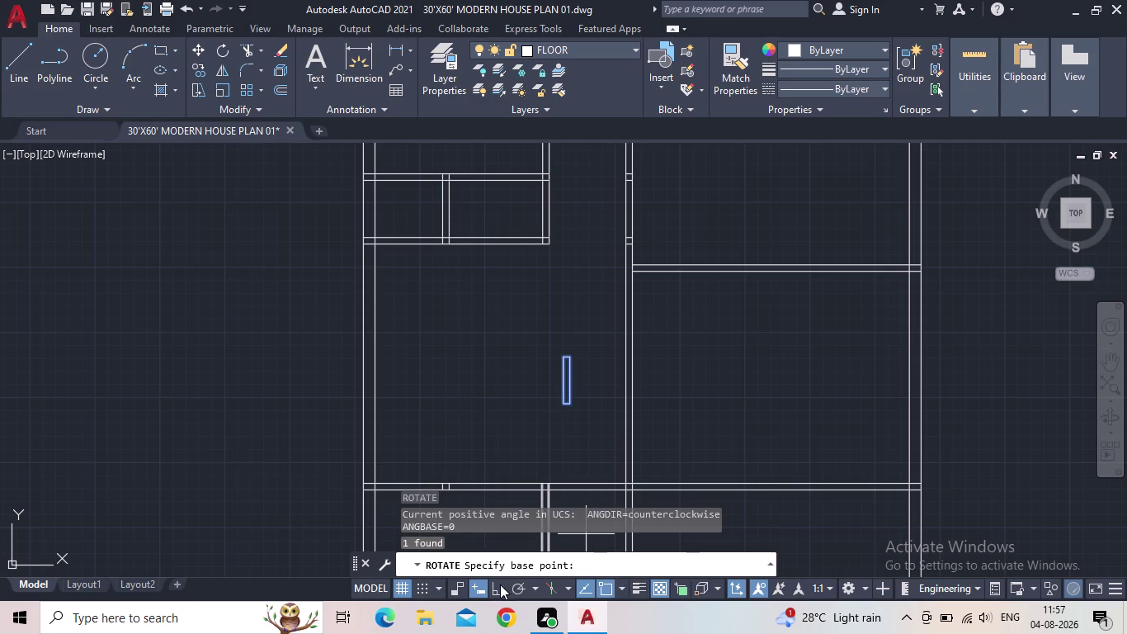
Rotate the copied rectangle 90° with Ortho on so it lies horizontally.
click(496, 586)
click(562, 405)
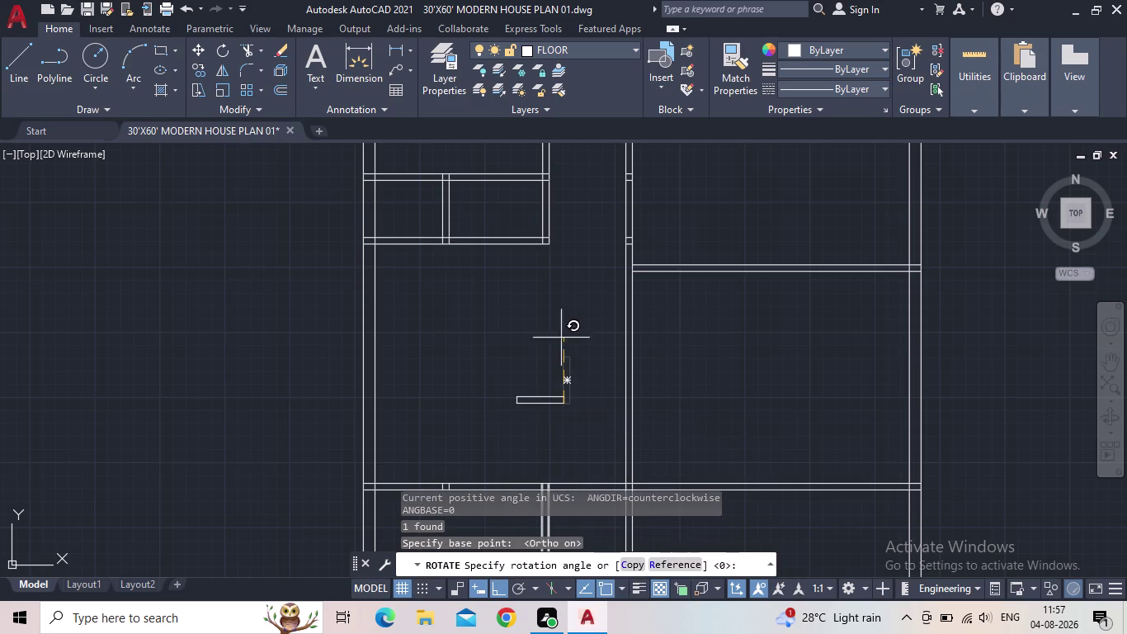
click(545, 308)
key(Escape)
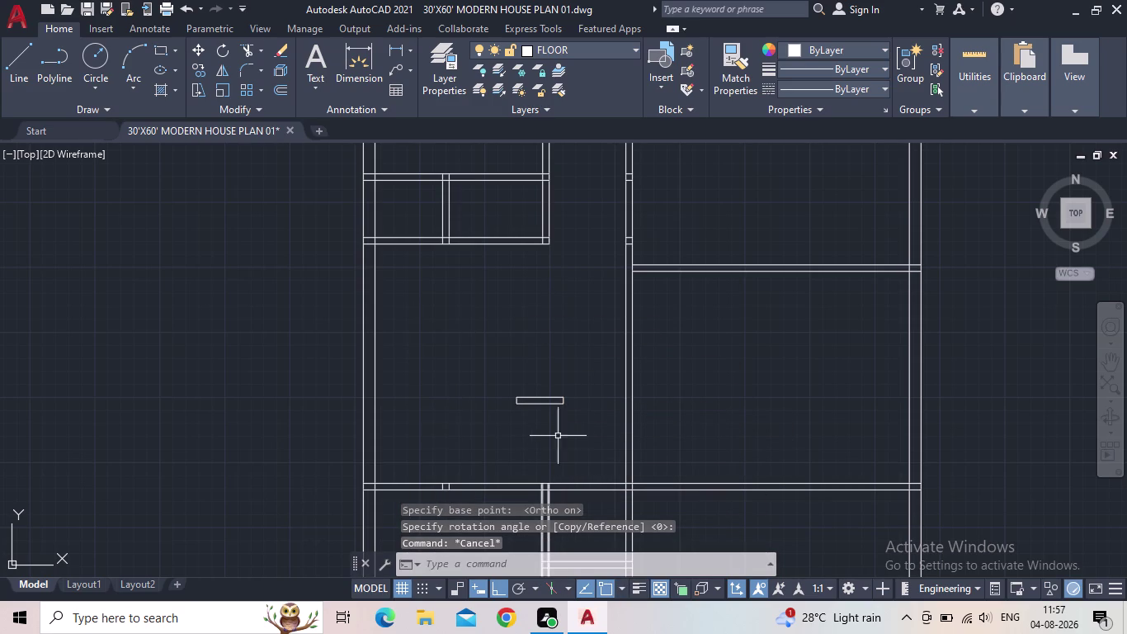
Select the rotated rectangle and pick its base point for moving.
click(567, 432)
click(511, 379)
key(m)
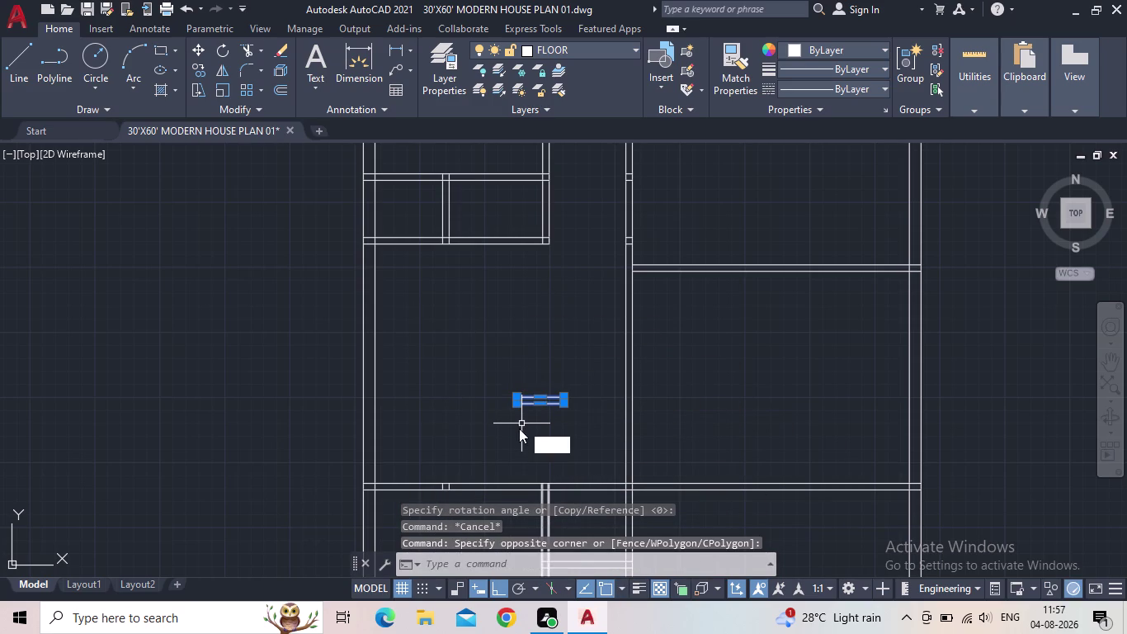
click(585, 458)
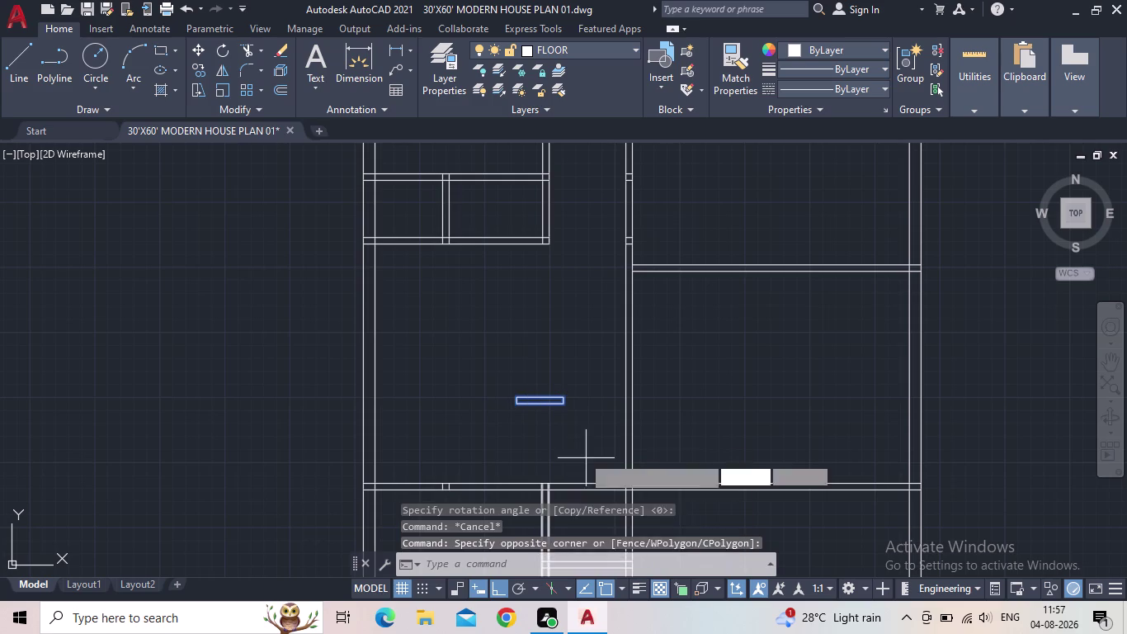
click(564, 406)
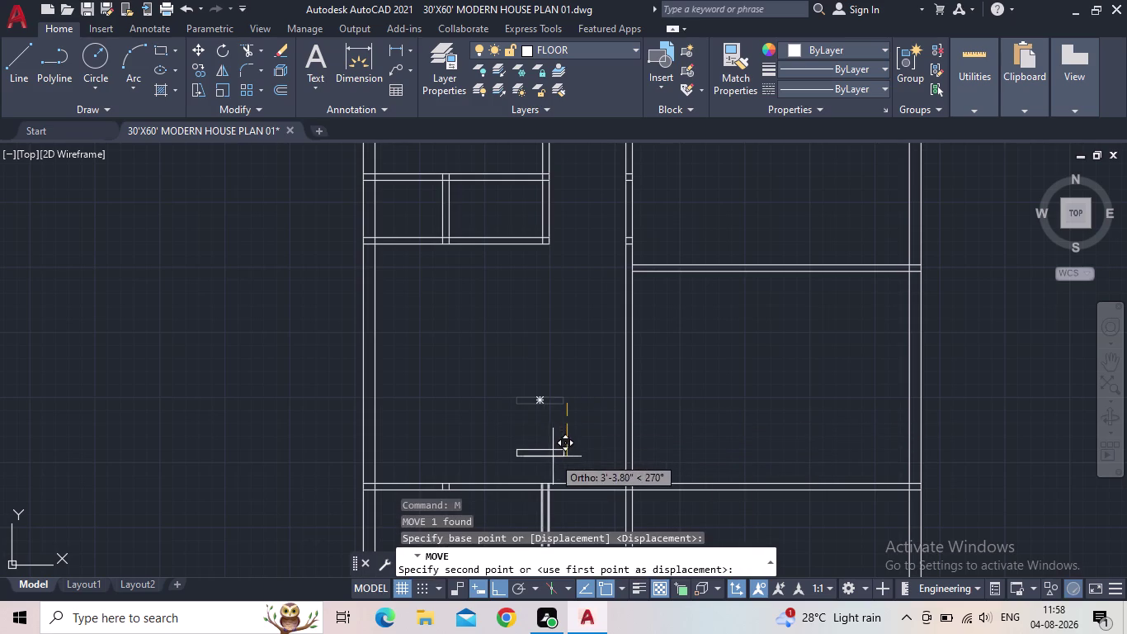
With Ortho off, drop the horizontal door rectangle into the lower wall.
click(493, 589)
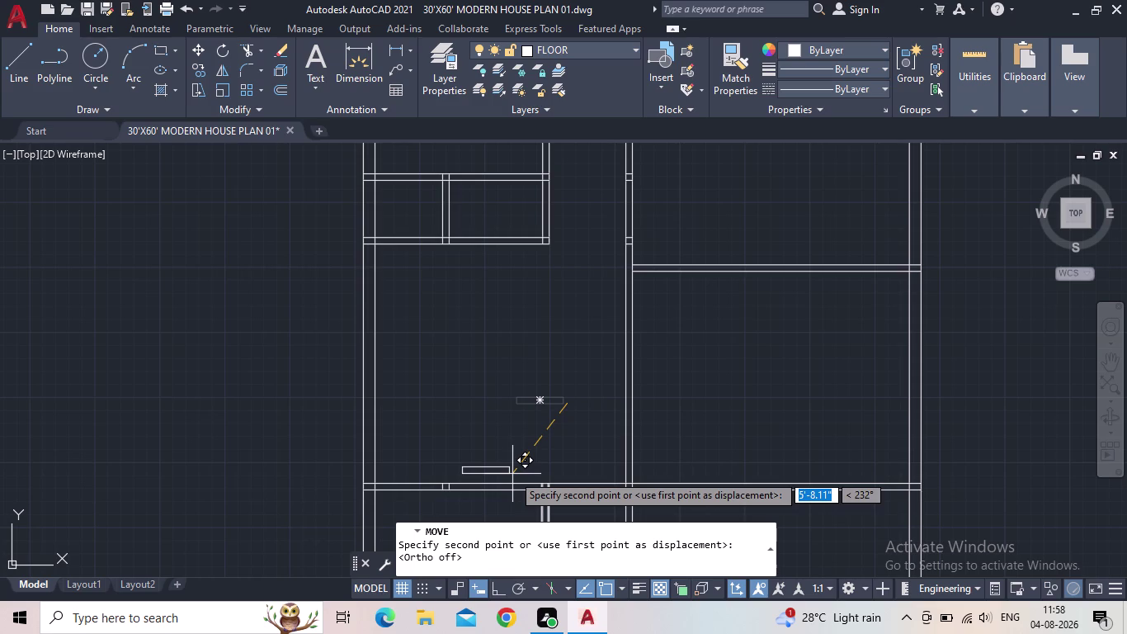
middle_drag(576, 462, 526, 410)
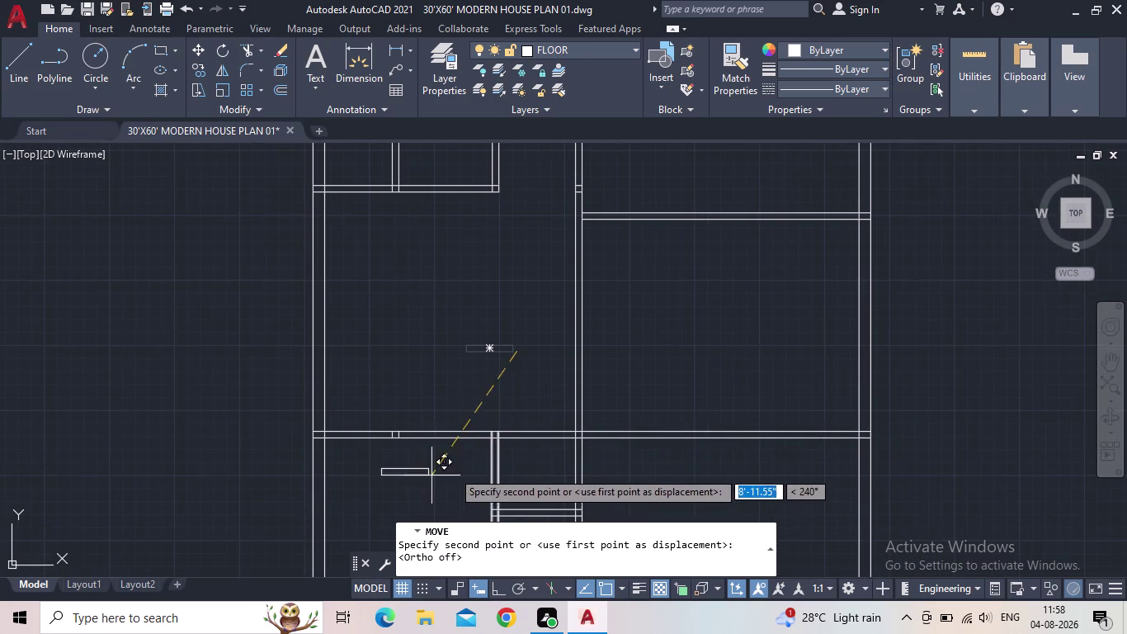
middle_drag(468, 462, 502, 344)
scroll(up, 3)
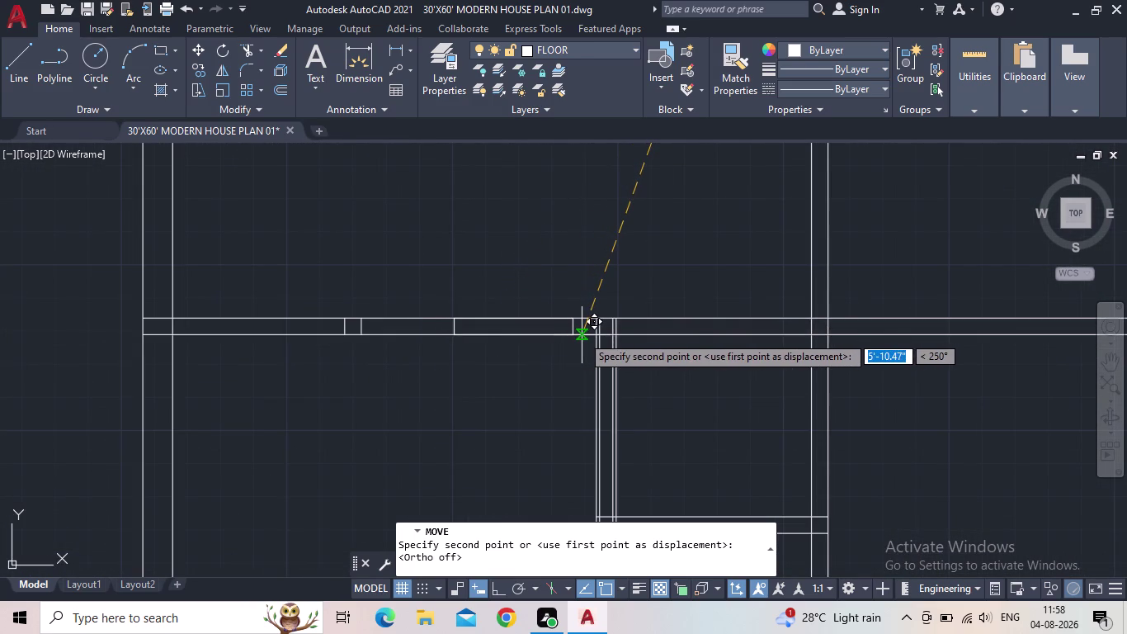
click(582, 335)
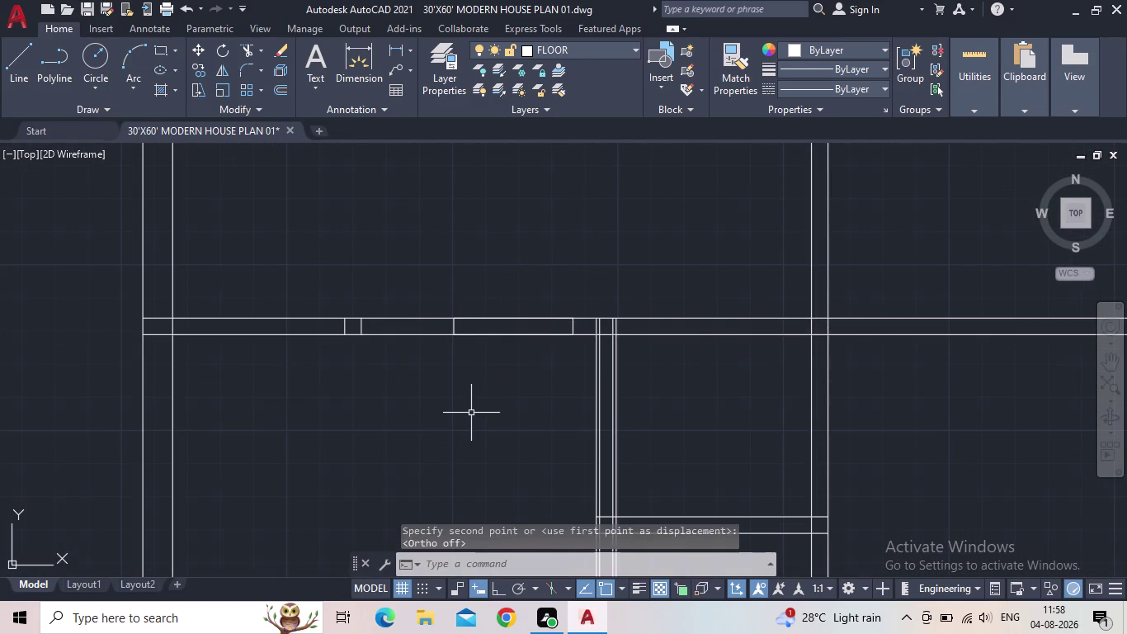
Start TRIM and fence-cut the wall lines inside the first door rectangle.
key(Escape)
key(t)
text(R)
key(space)
drag(515, 381, 492, 264)
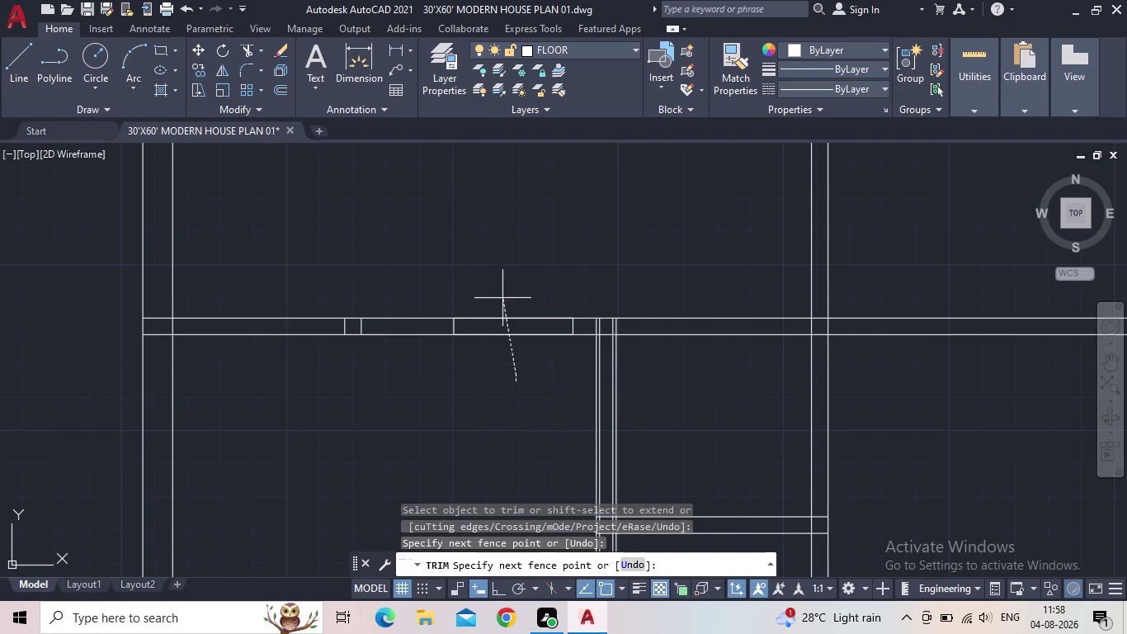
drag(491, 264, 410, 206)
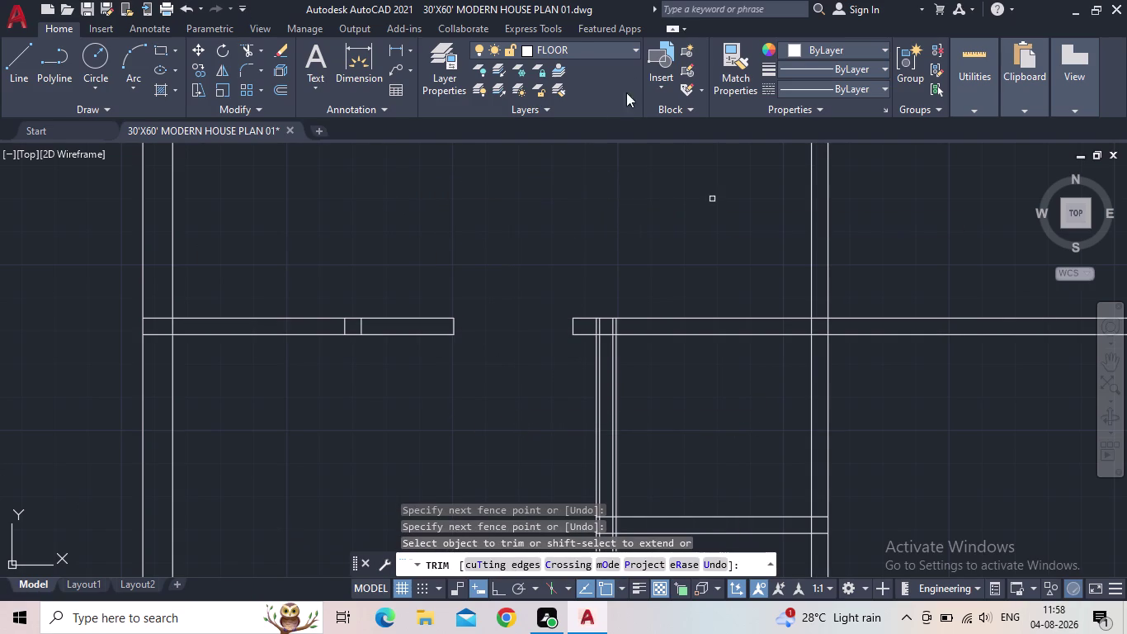
scroll(up, 3)
drag(366, 324, 346, 321)
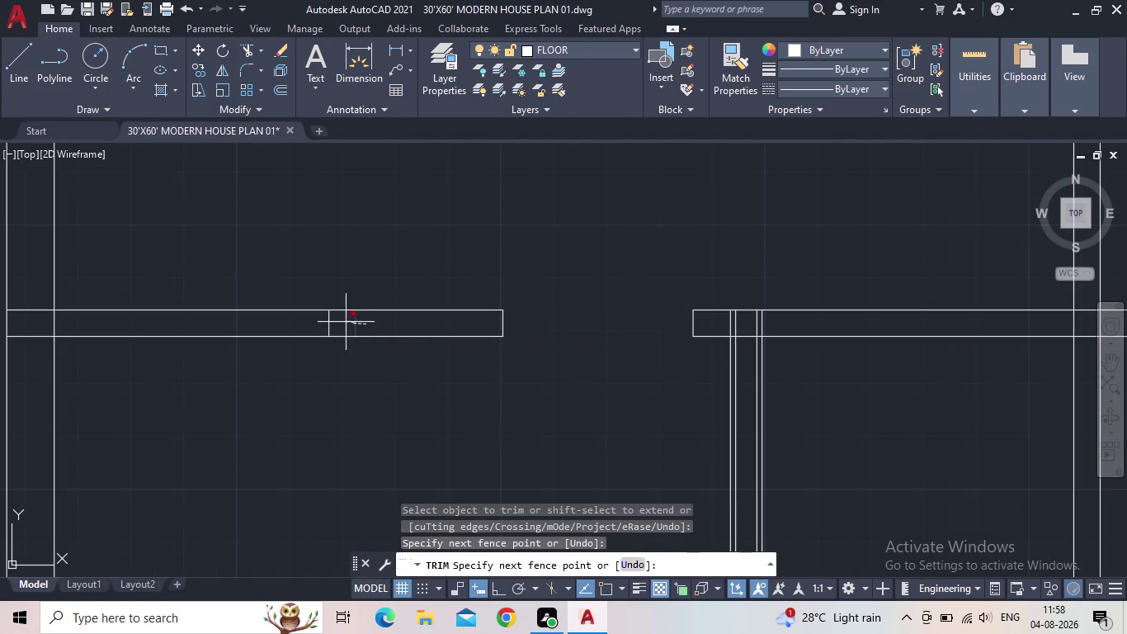
drag(347, 322, 321, 325)
scroll(down, 3)
Trim the four wall line pieces crossing the next door openings.
middle_drag(665, 385, 659, 359)
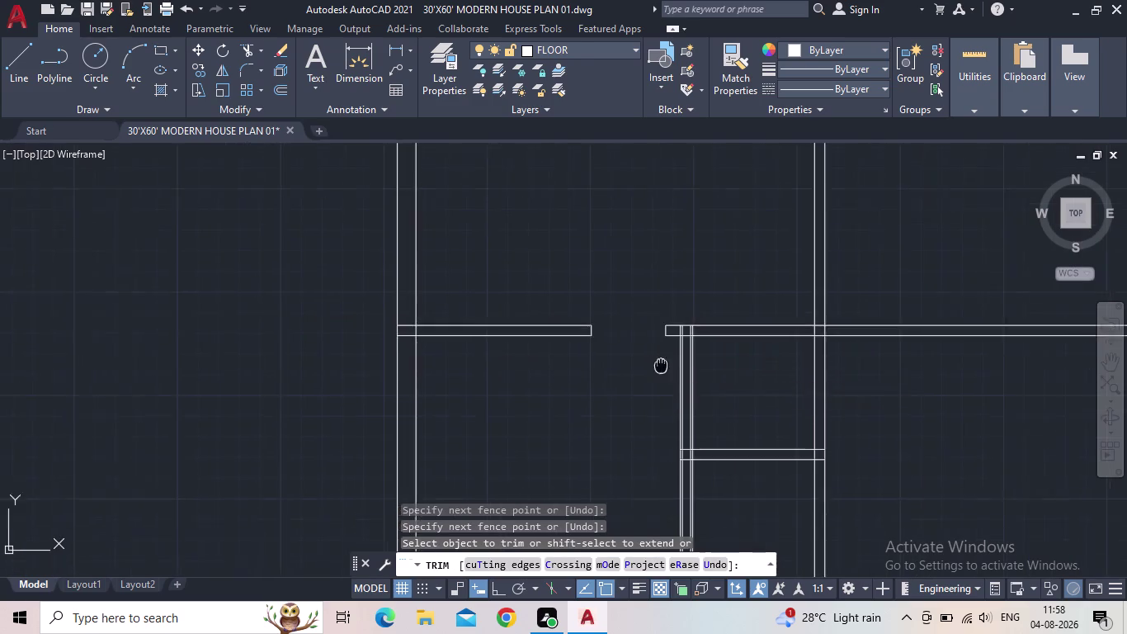
middle_drag(659, 360, 587, 247)
scroll(down, 3)
scroll(up, 3)
scroll(up, 3)
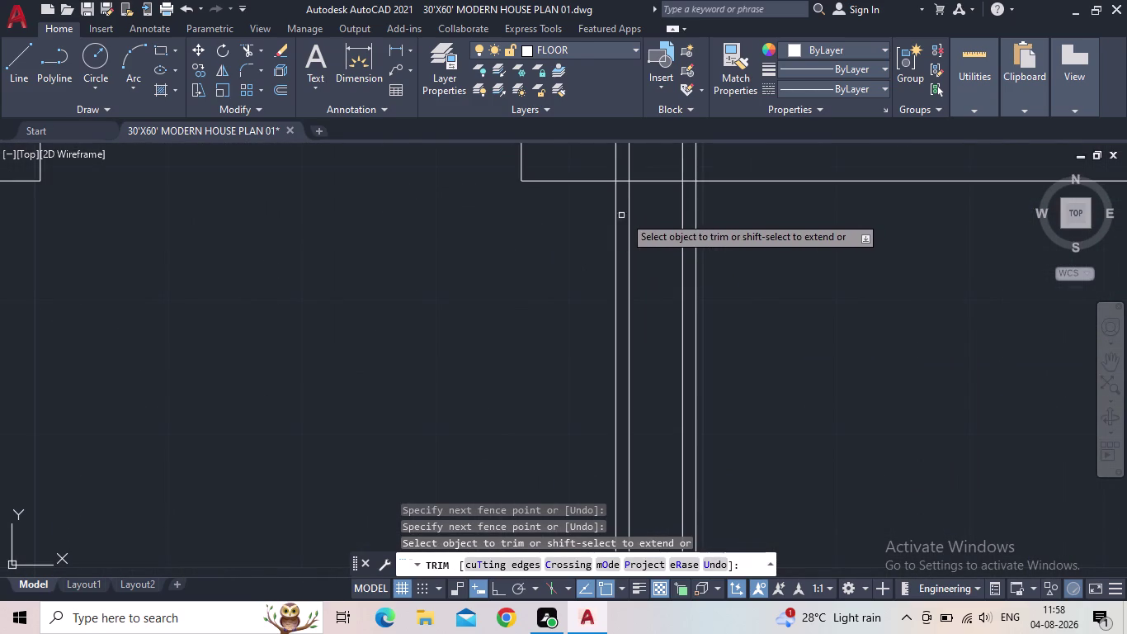
scroll(down, 3)
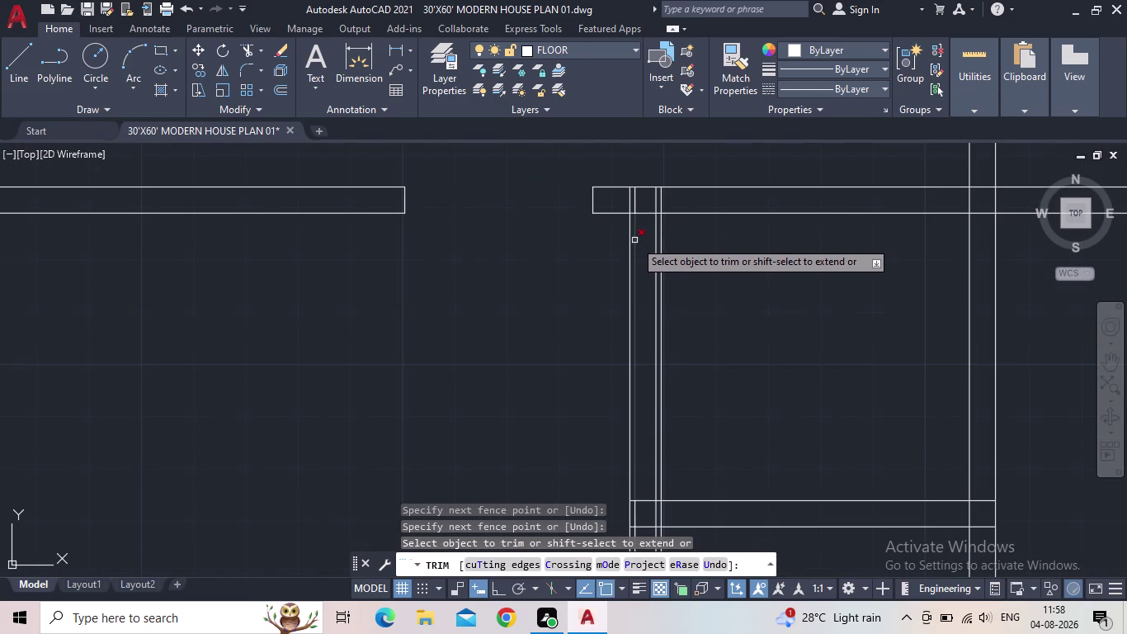
scroll(down, 3)
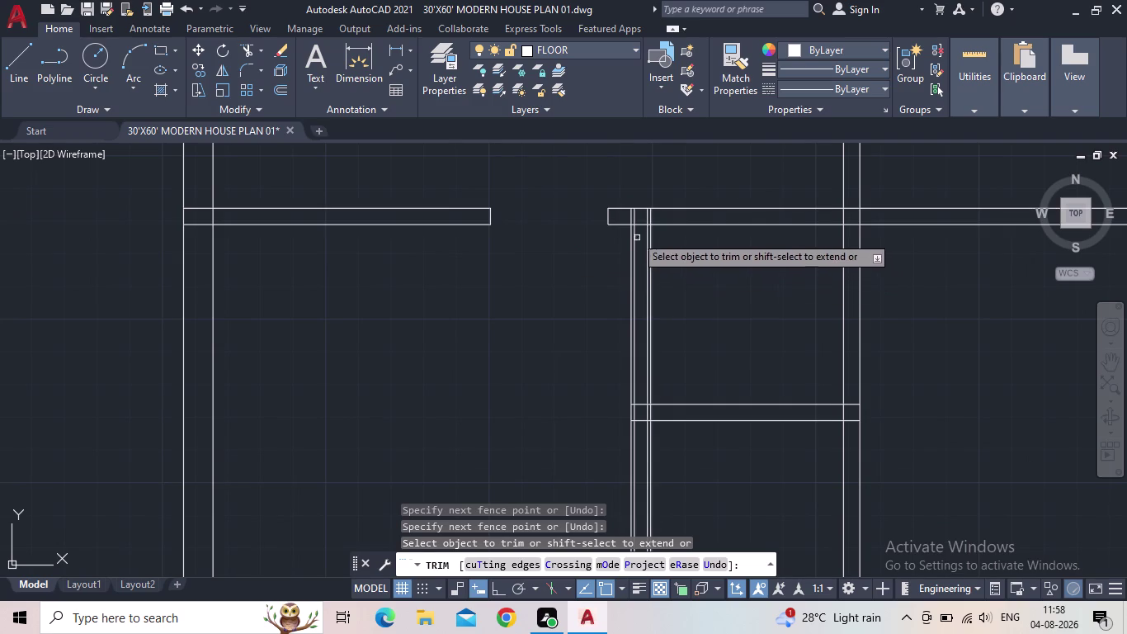
scroll(up, 3)
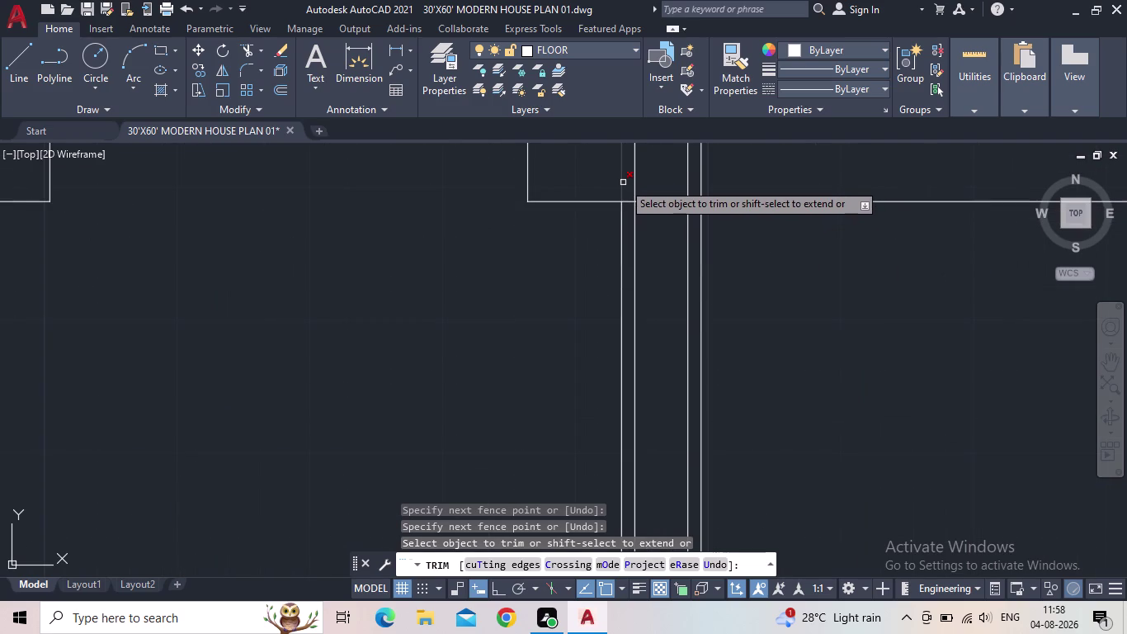
middle_drag(639, 205, 635, 413)
scroll(down, 3)
scroll(down, 3)
scroll(down, 3)
scroll(down, 3)
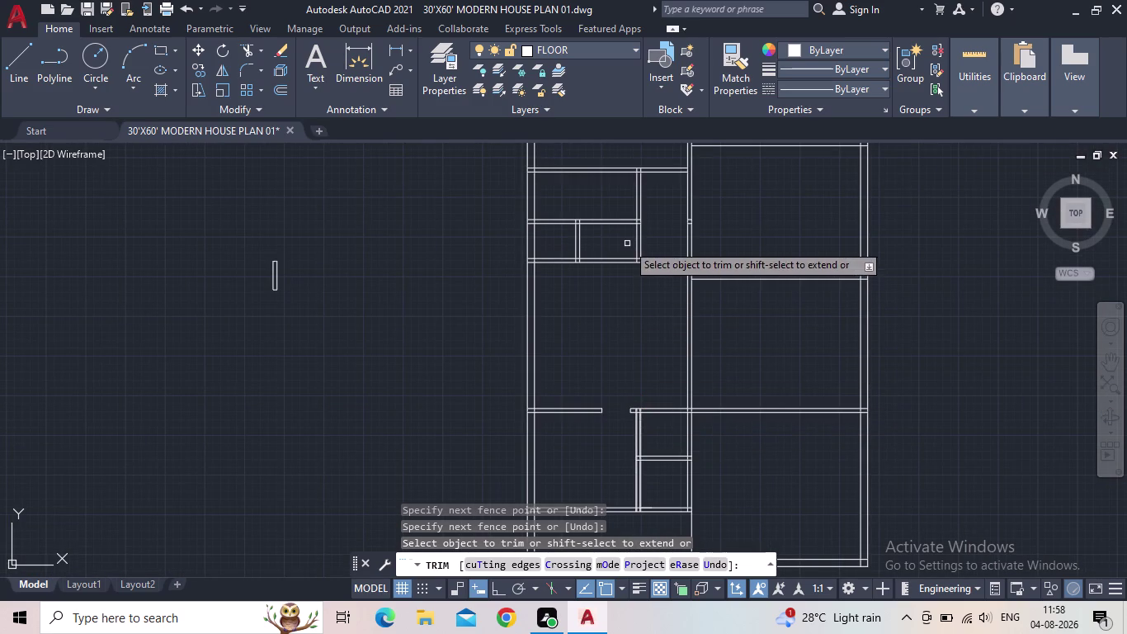
scroll(up, 3)
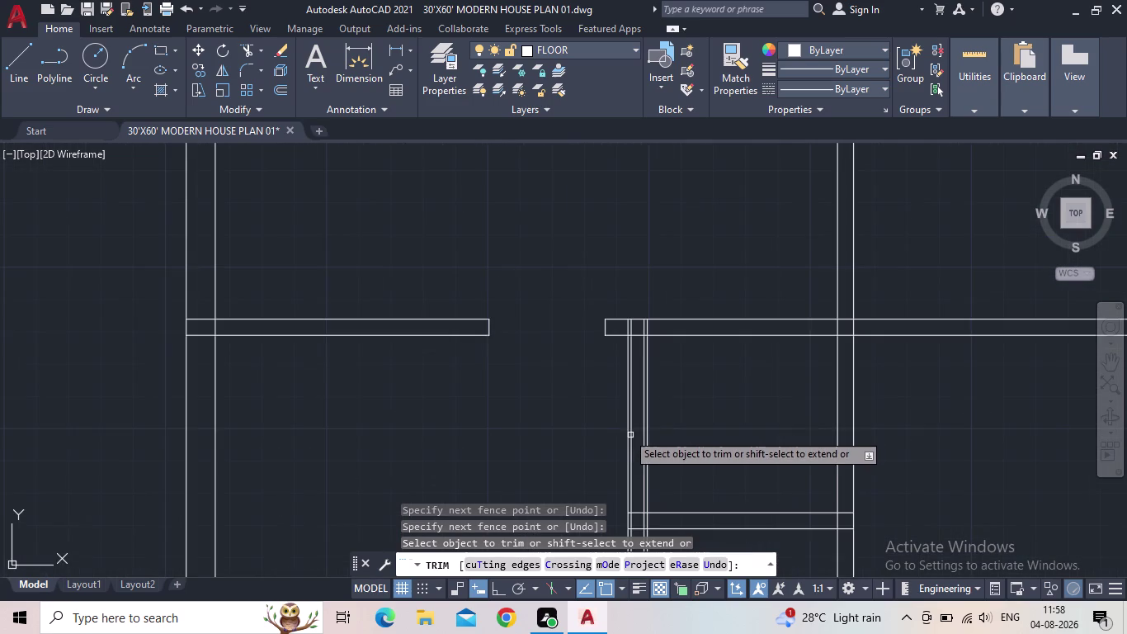
scroll(up, 3)
click(633, 401)
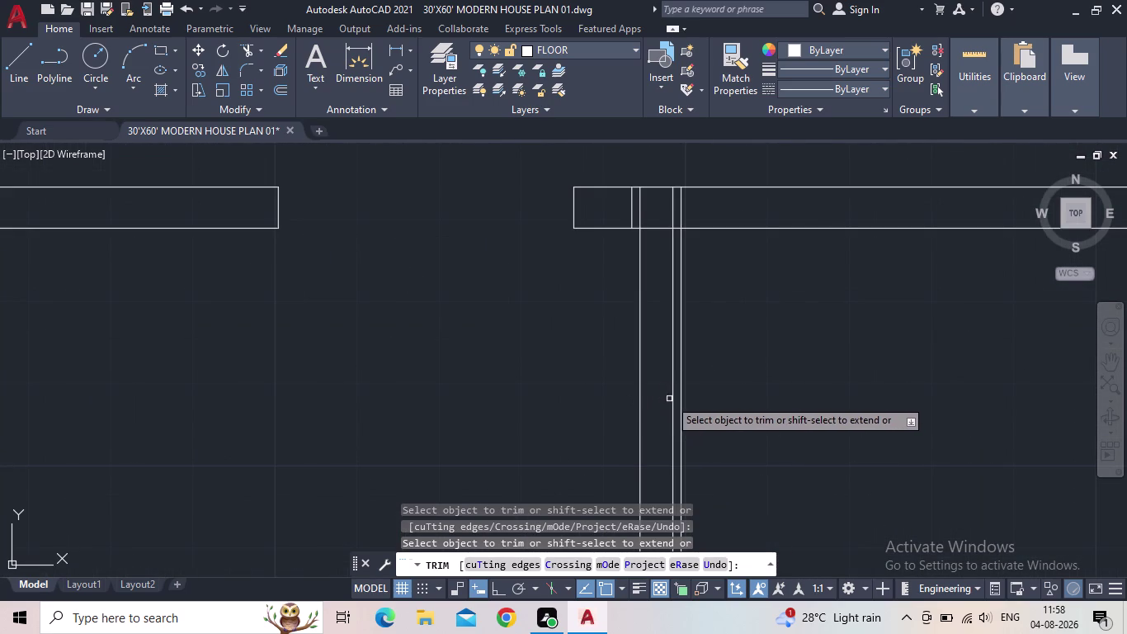
click(671, 399)
click(634, 211)
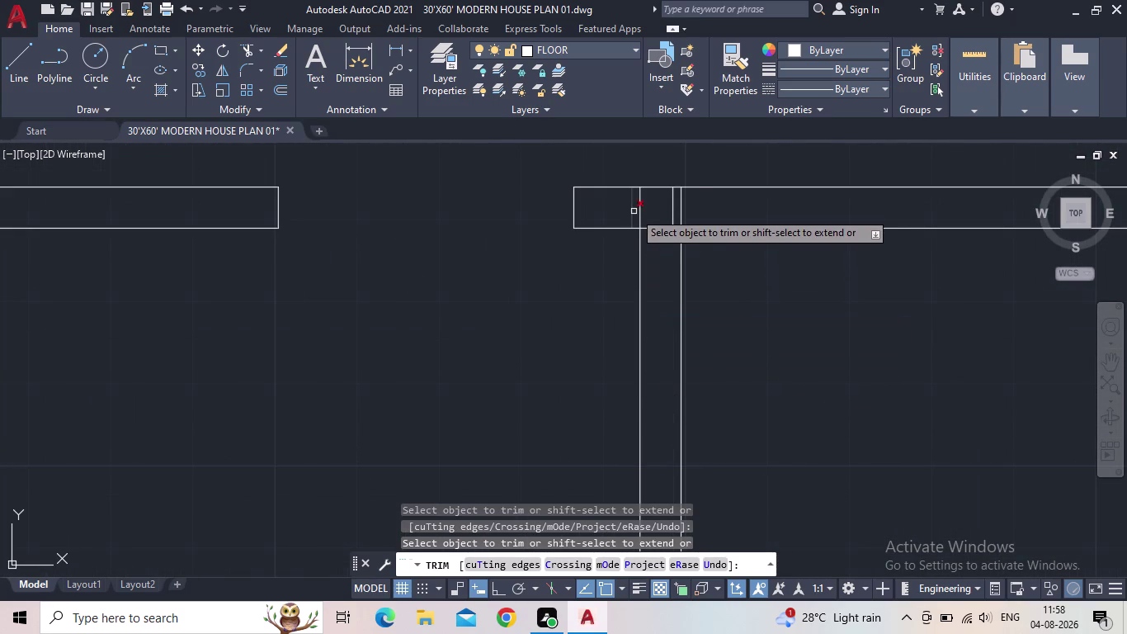
click(671, 217)
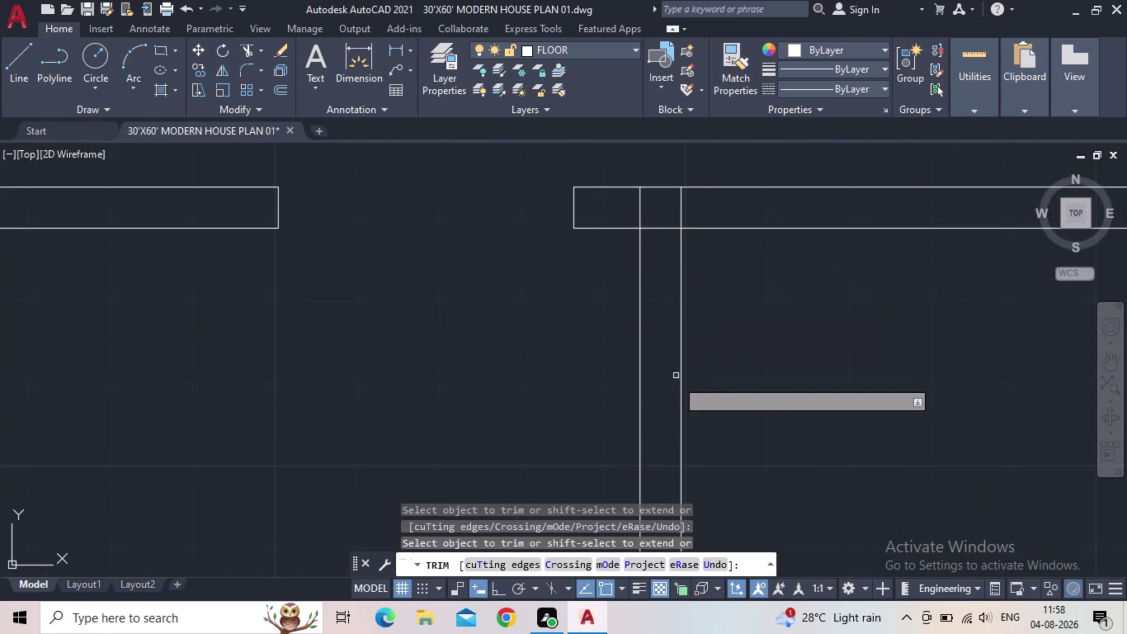
Fence-trim the wall lines at the last door opening and finish trimming.
scroll(down, 3)
middle_drag(676, 355, 704, 239)
scroll(up, 3)
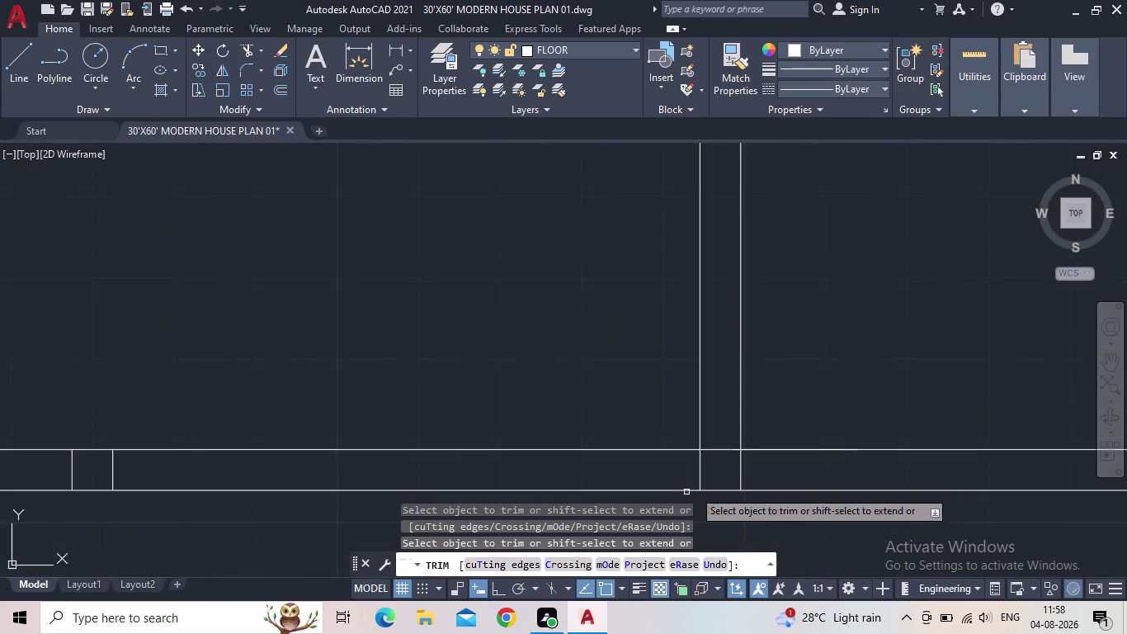
scroll(down, 3)
scroll(up, 3)
middle_drag(707, 415, 637, 364)
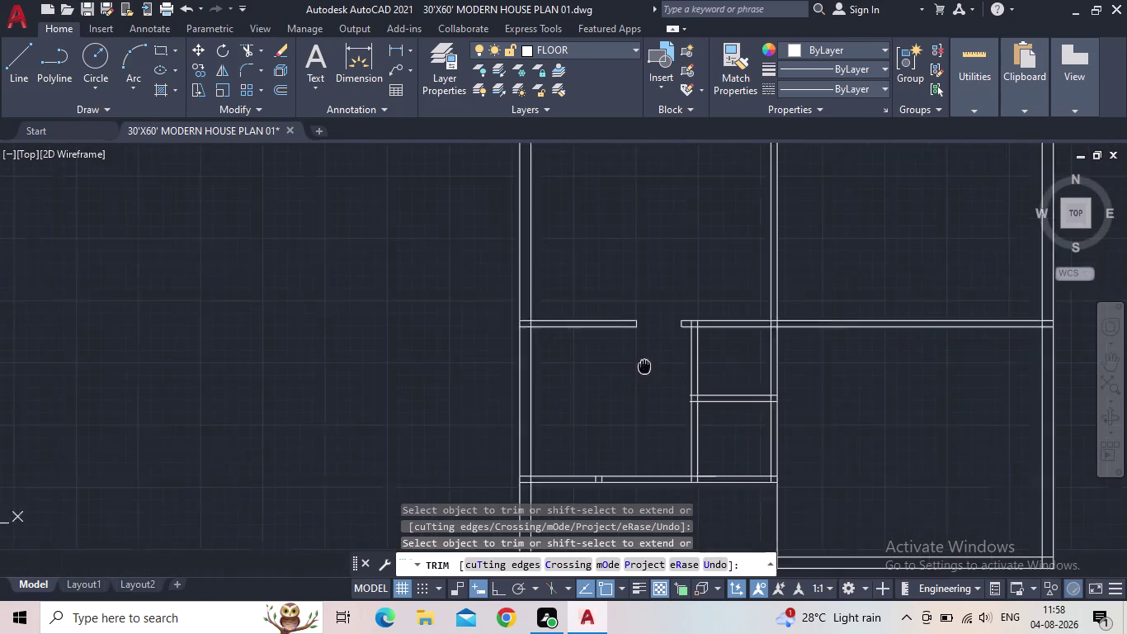
middle_drag(637, 364, 634, 365)
scroll(up, 3)
scroll(up, 3)
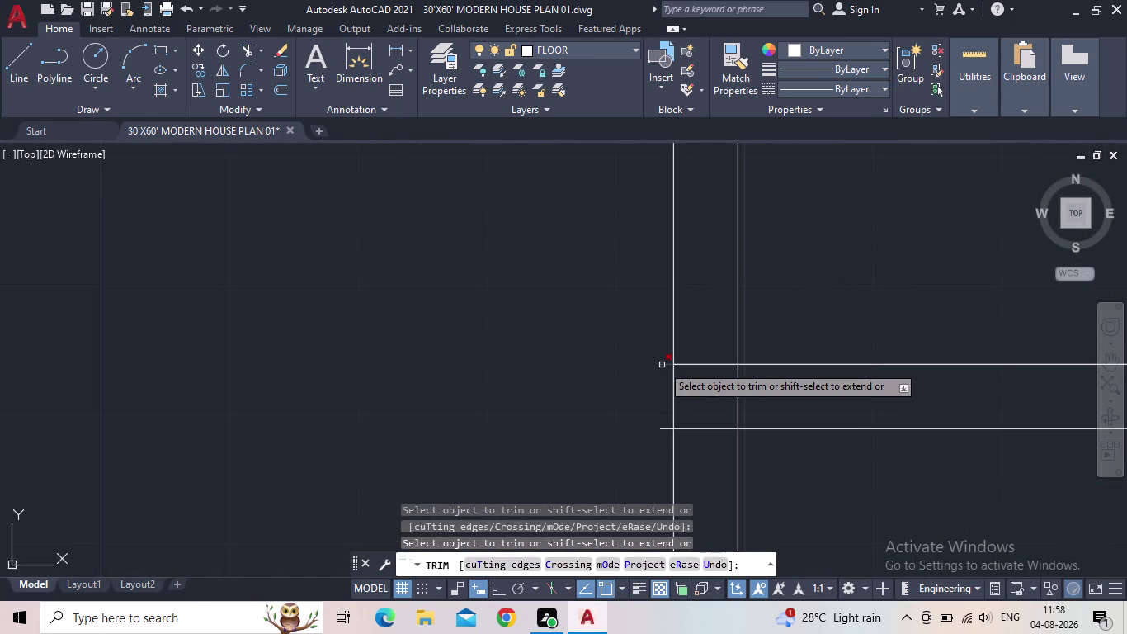
click(662, 364)
click(663, 432)
click(659, 412)
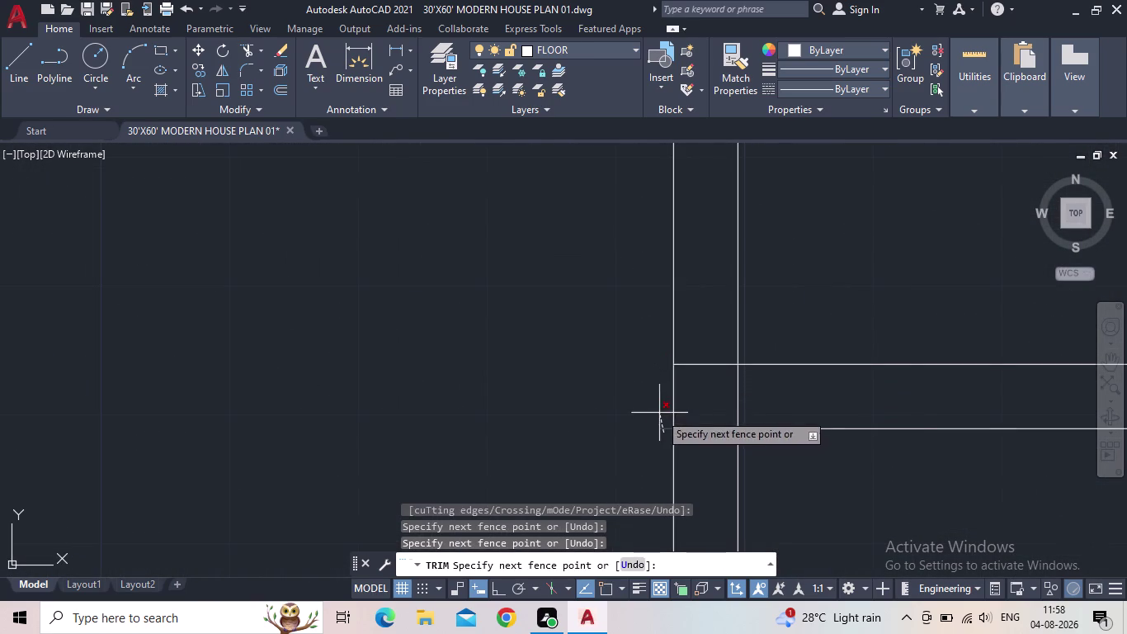
scroll(down, 3)
scroll(down, 3)
middle_drag(526, 386, 632, 363)
scroll(down, 3)
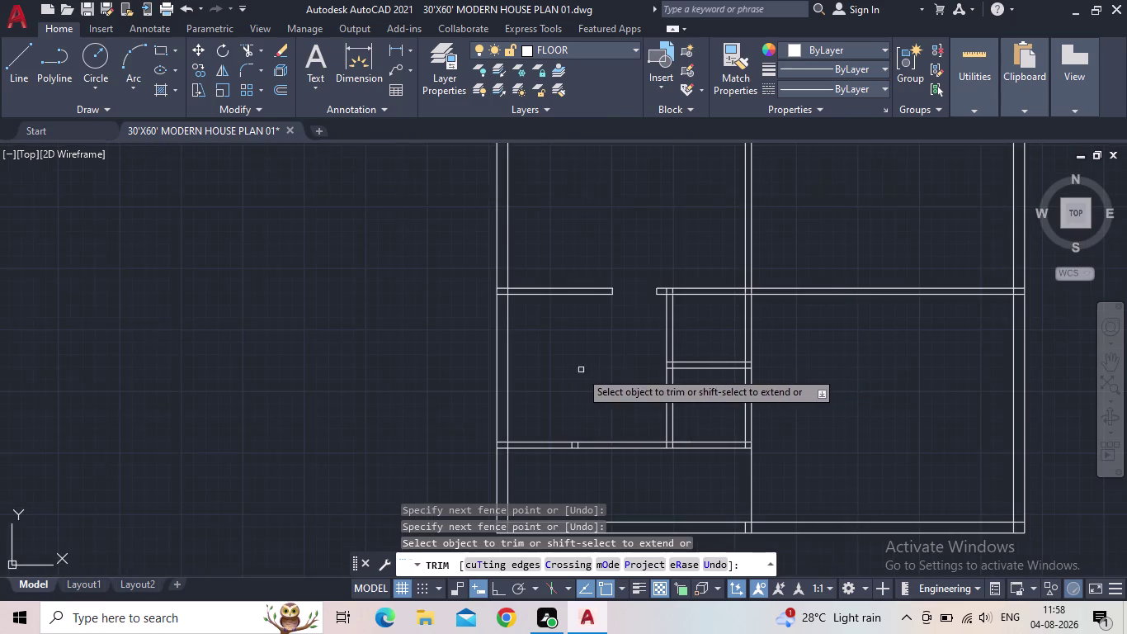
middle_drag(586, 363, 555, 490)
key(Escape)
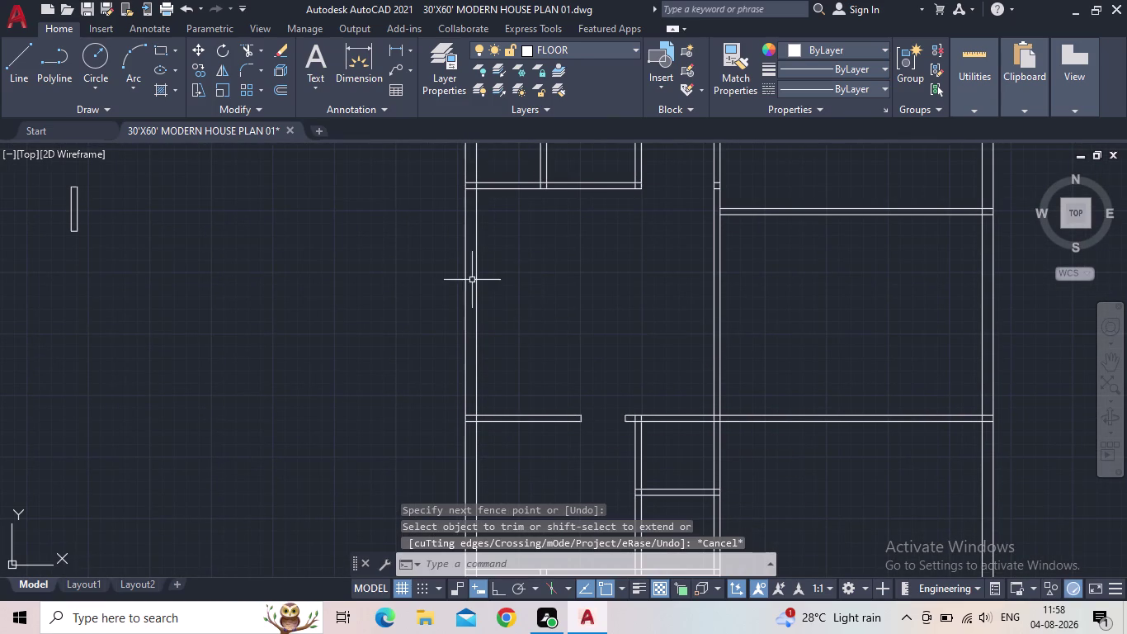
Bring the lower door opening into view and start the LINE command (L).
middle_drag(571, 226, 568, 265)
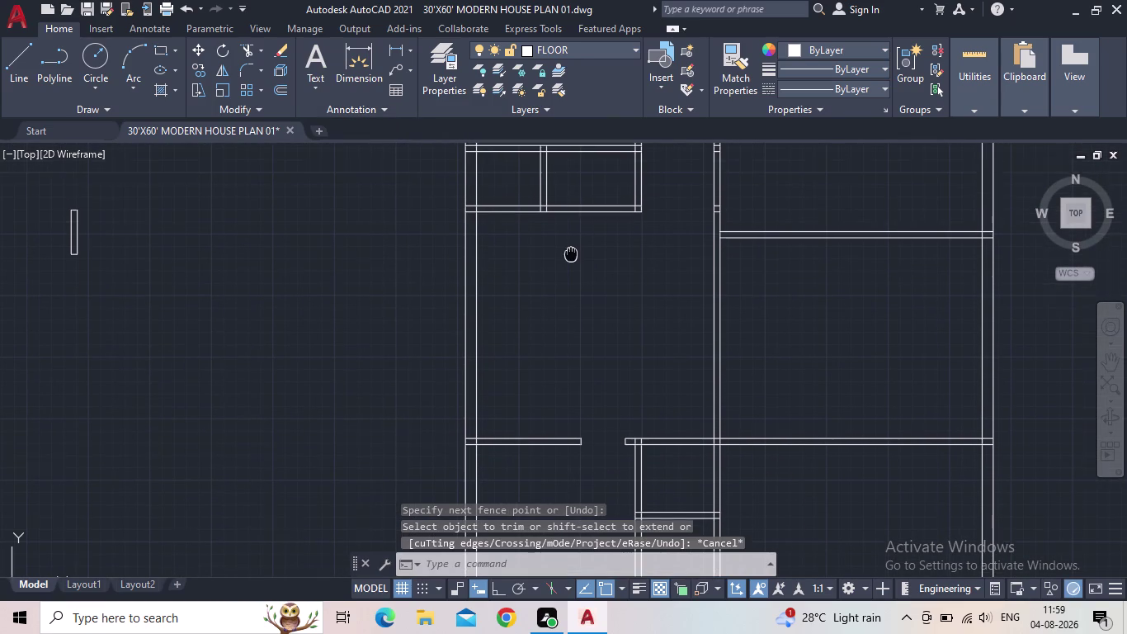
middle_drag(568, 265, 568, 273)
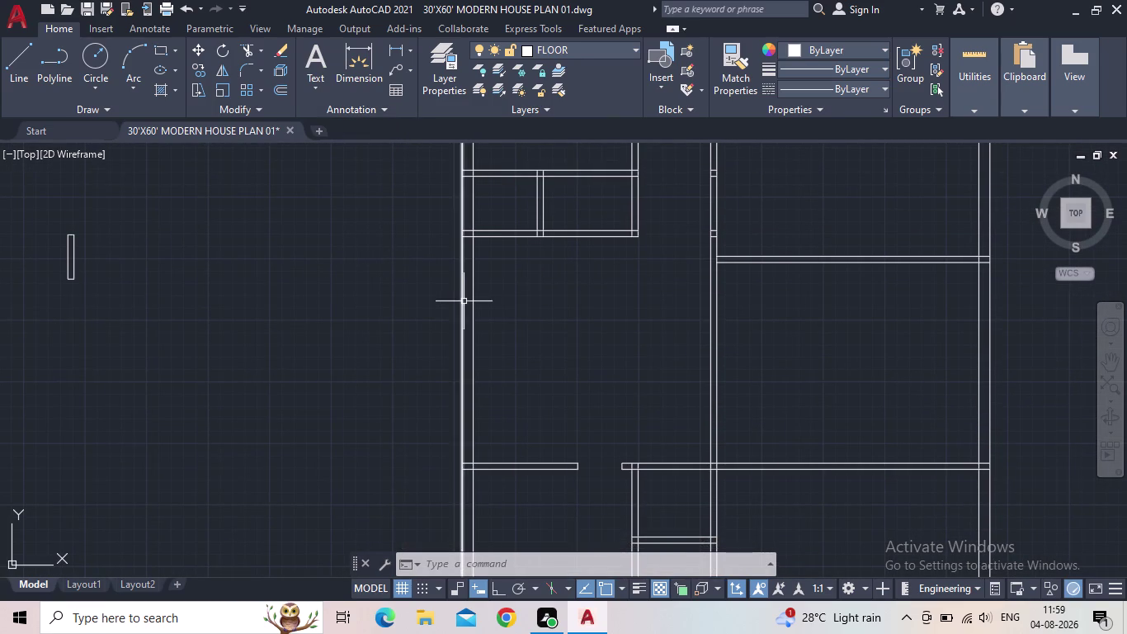
key(l)
key(Return)
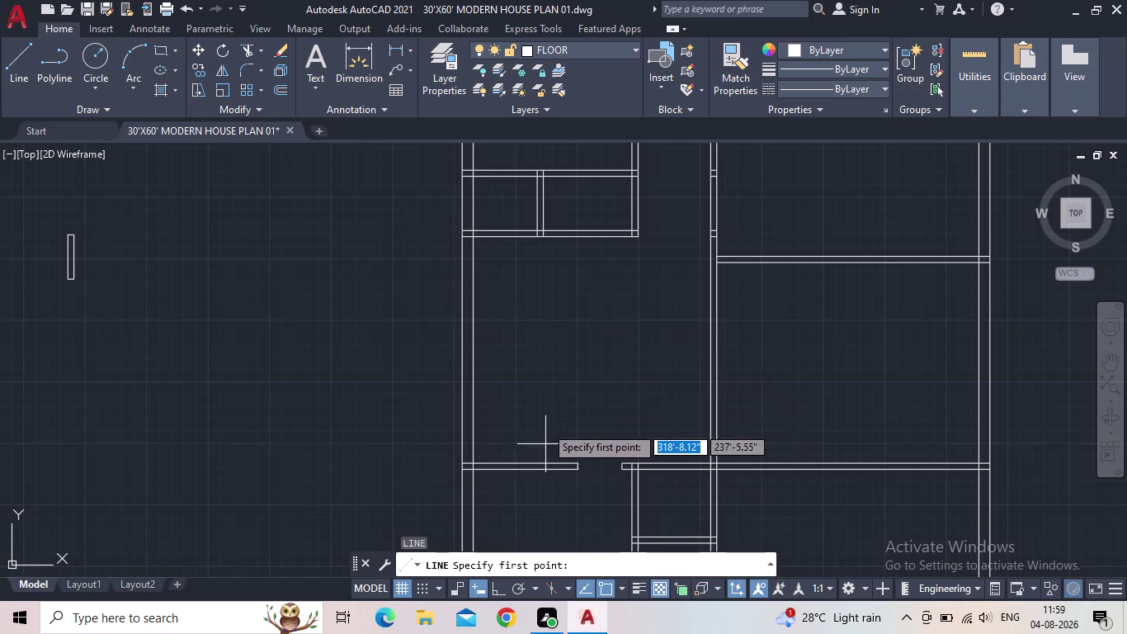
Start the door leaf line at the lower opening edge with Ortho on.
scroll(up, 3)
scroll(down, 3)
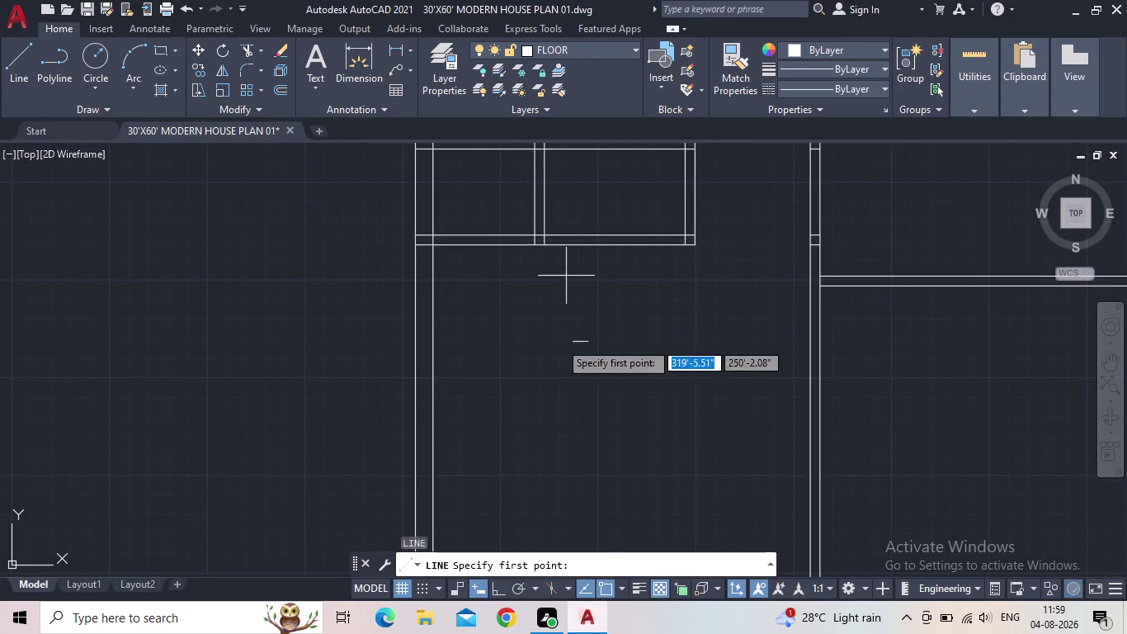
scroll(down, 3)
middle_drag(568, 440, 567, 314)
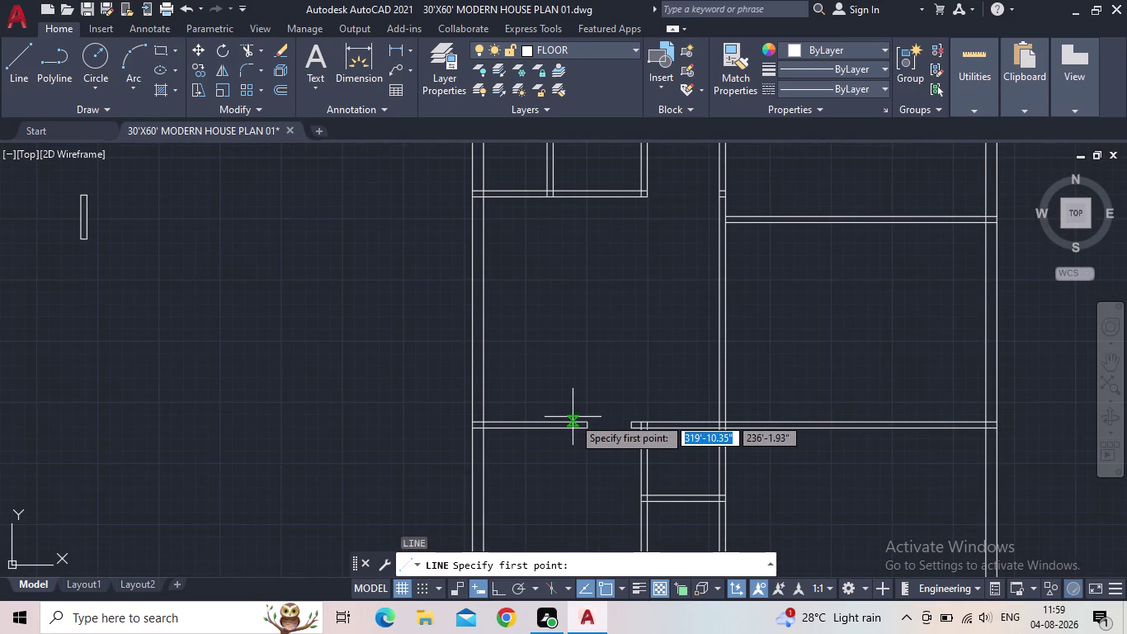
scroll(up, 3)
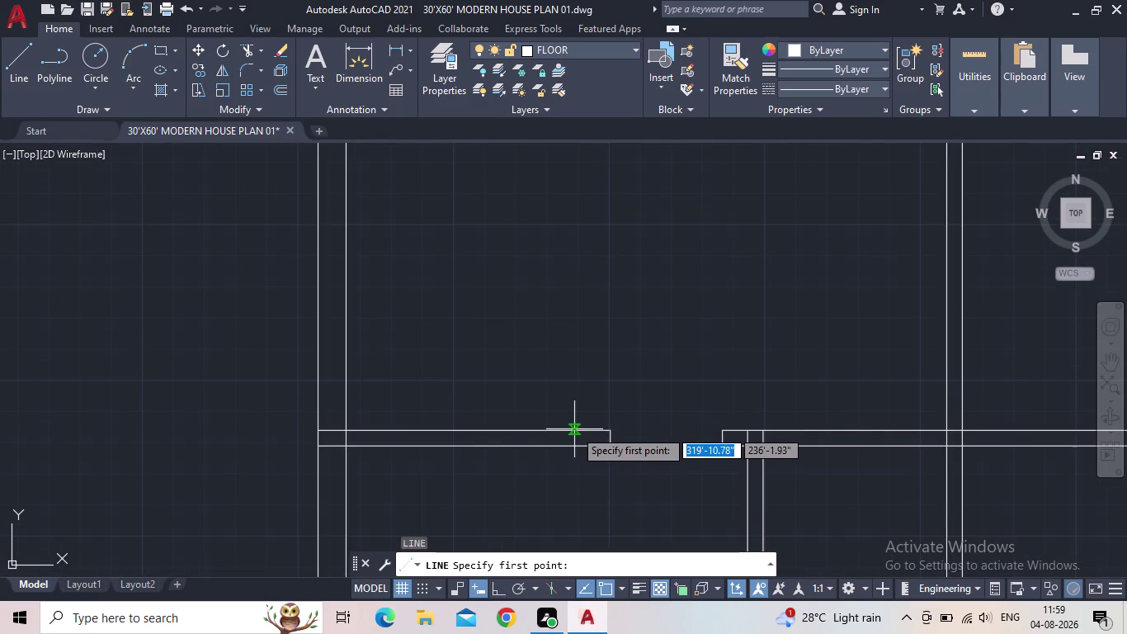
click(578, 430)
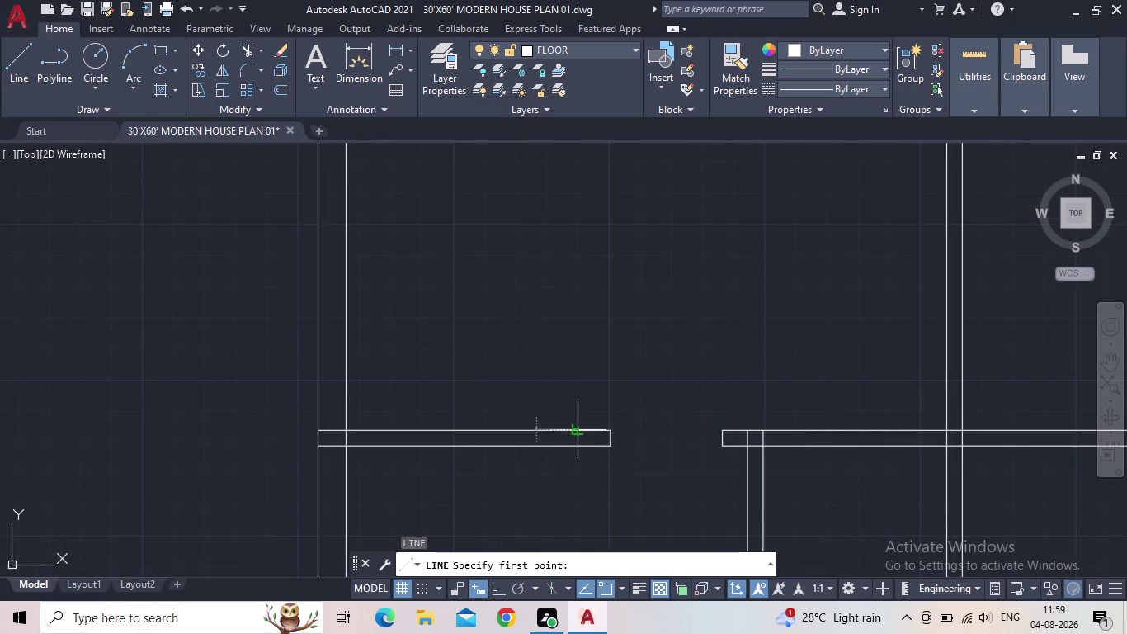
middle_drag(558, 218, 573, 258)
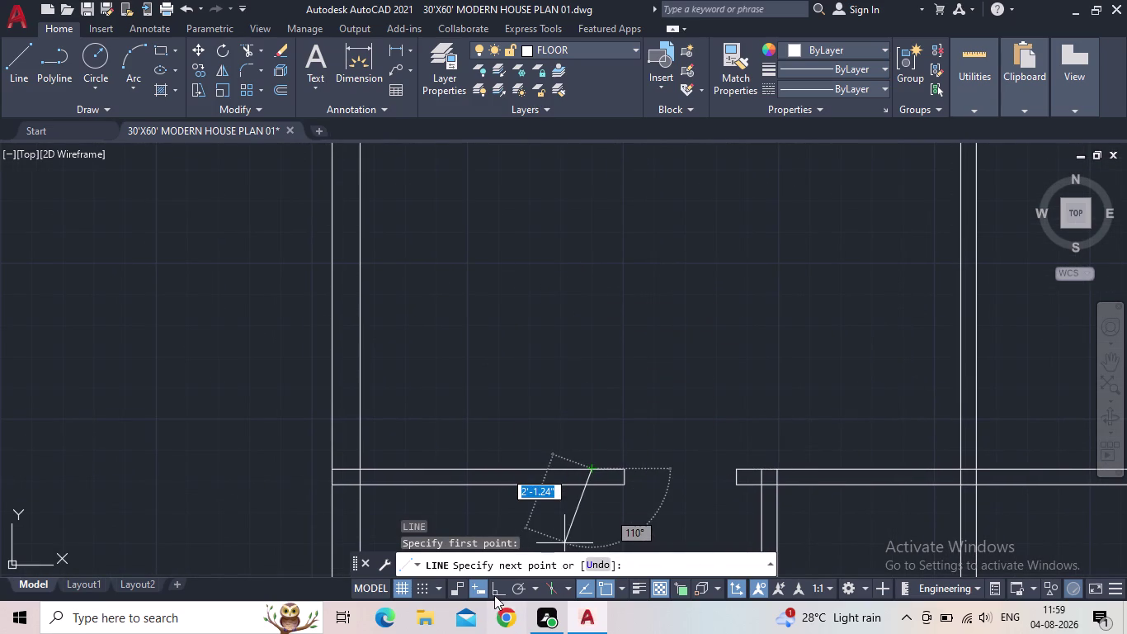
click(496, 593)
End the vertical door leaf line at the upper room wall.
middle_drag(598, 236, 579, 305)
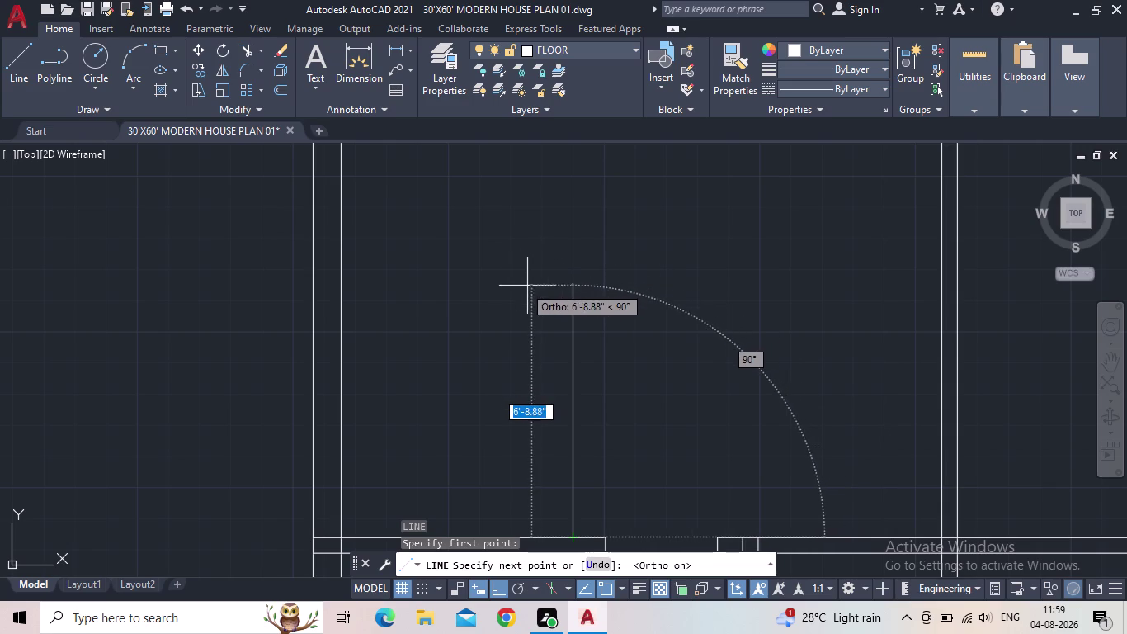
middle_drag(542, 294, 544, 347)
scroll(down, 3)
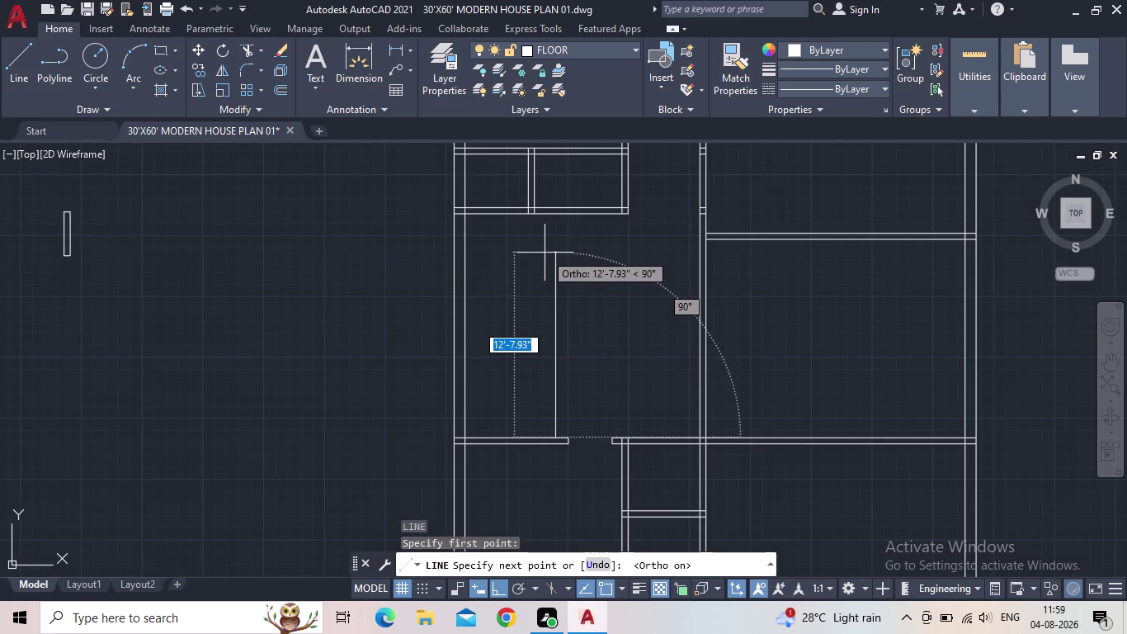
scroll(up, 3)
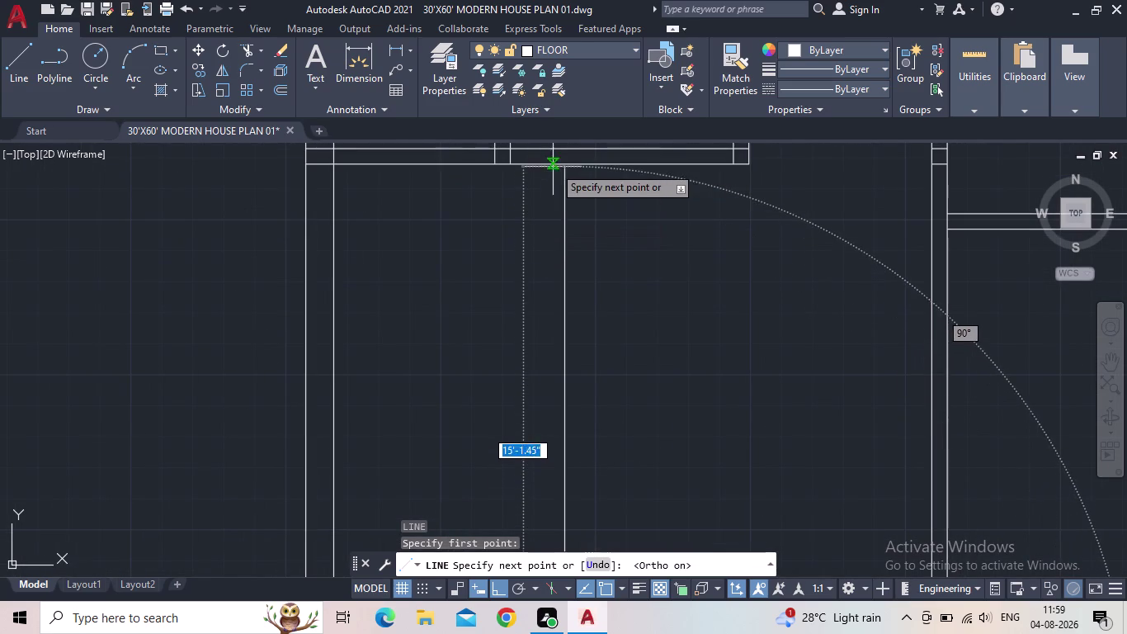
click(564, 166)
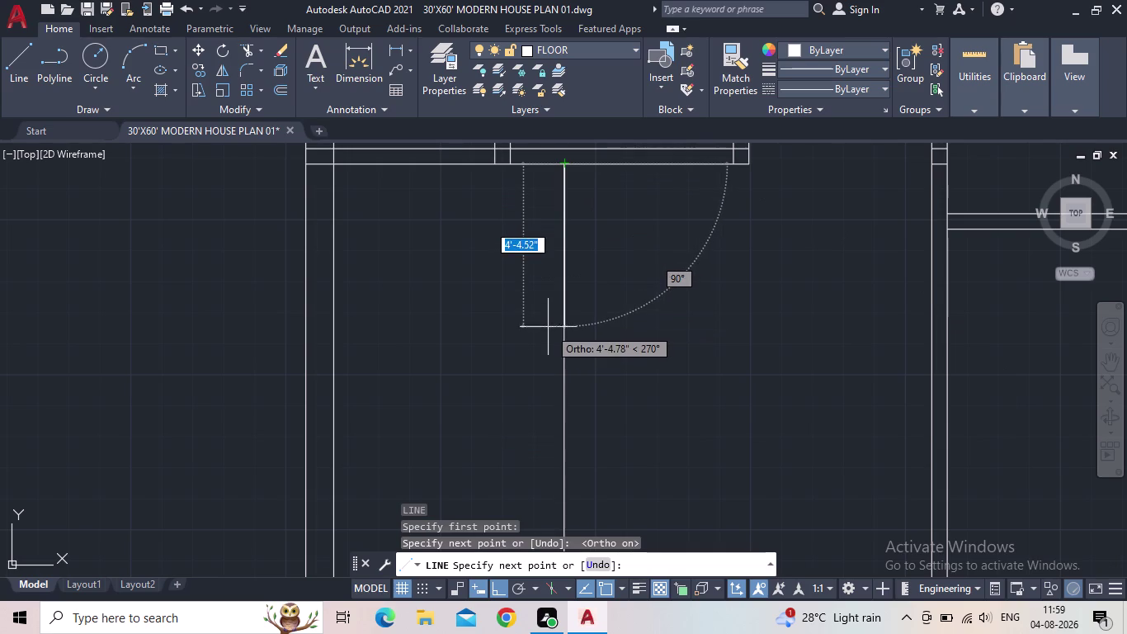
key(Escape)
Review the room and select the new door leaf line.
scroll(down, 3)
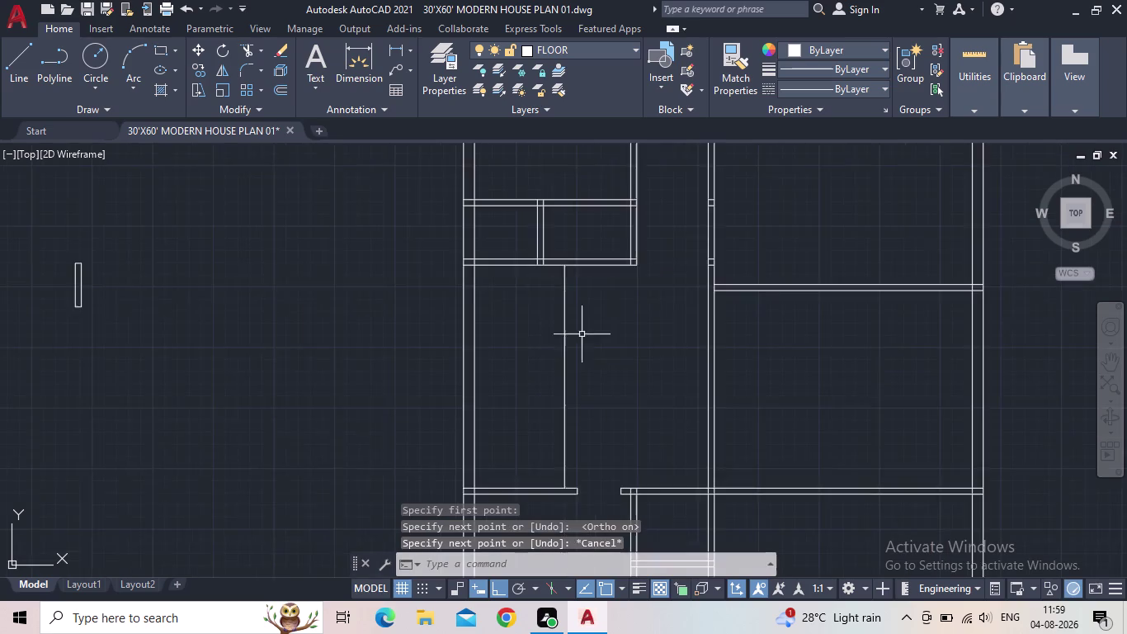
middle_drag(600, 315, 596, 256)
scroll(up, 3)
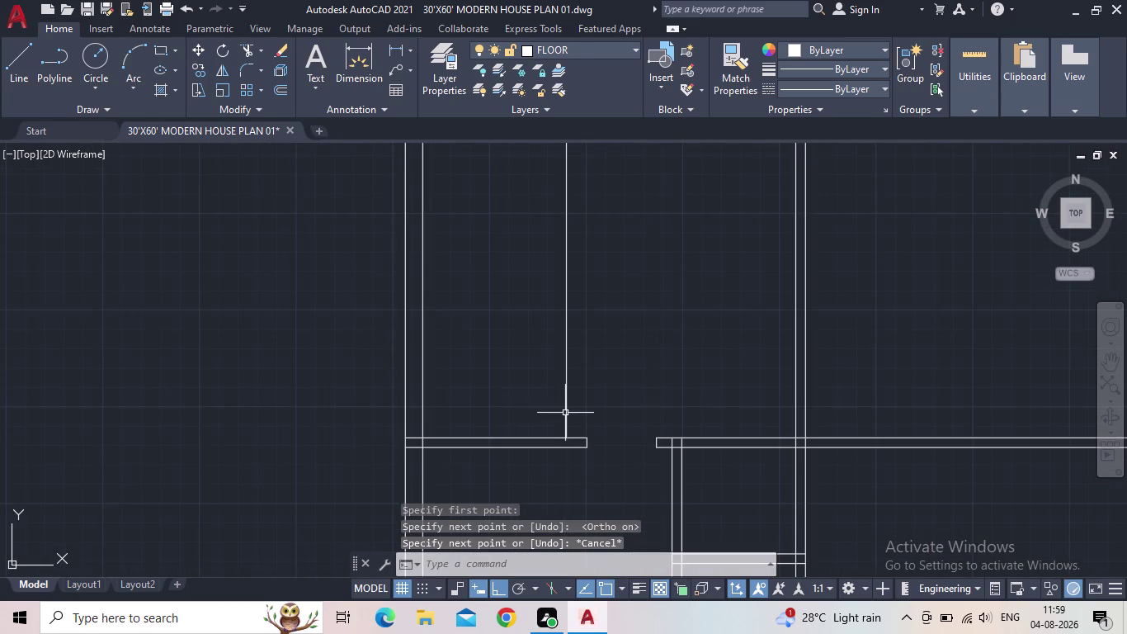
middle_drag(573, 410, 620, 358)
scroll(up, 3)
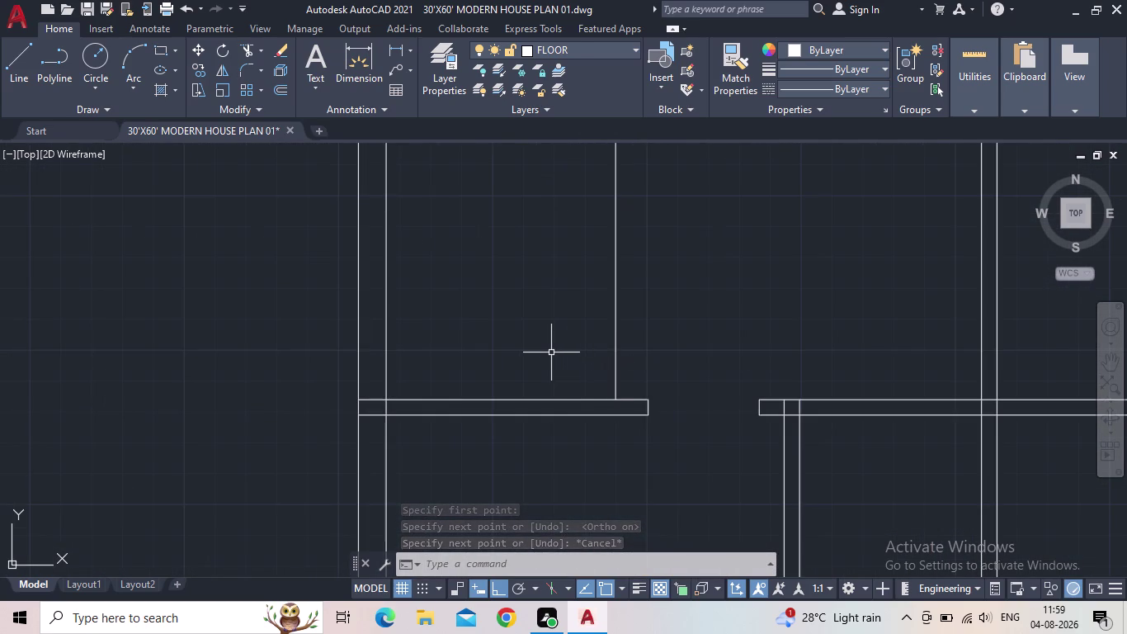
scroll(down, 3)
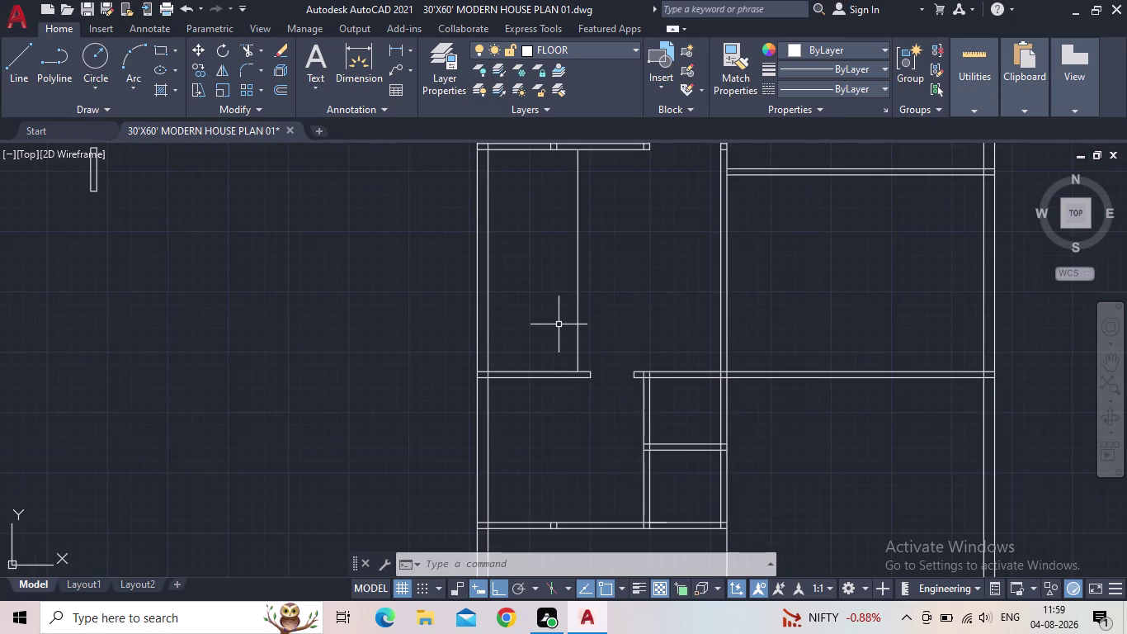
click(578, 291)
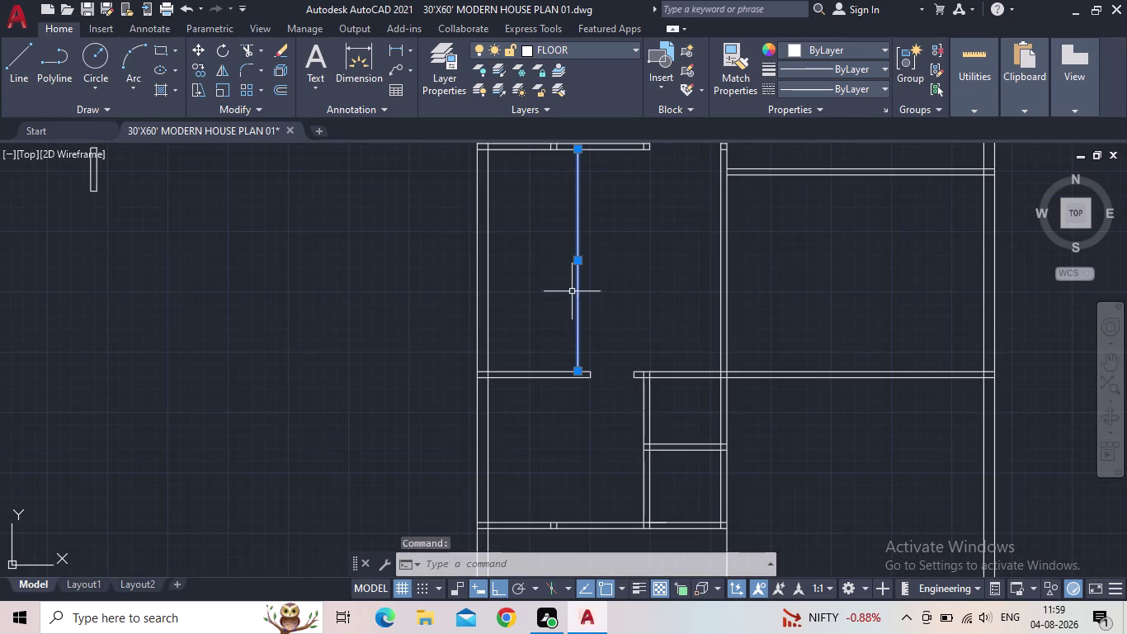